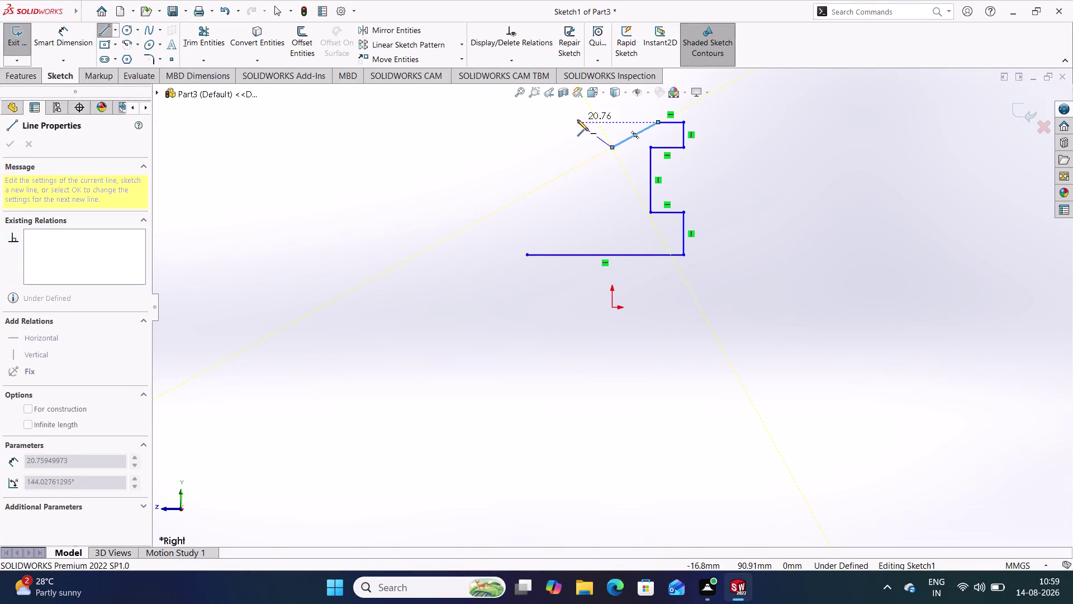
Draw the left notch slope, left flange and web edges, closing the profile at the bottom-left corner.
click(577, 120)
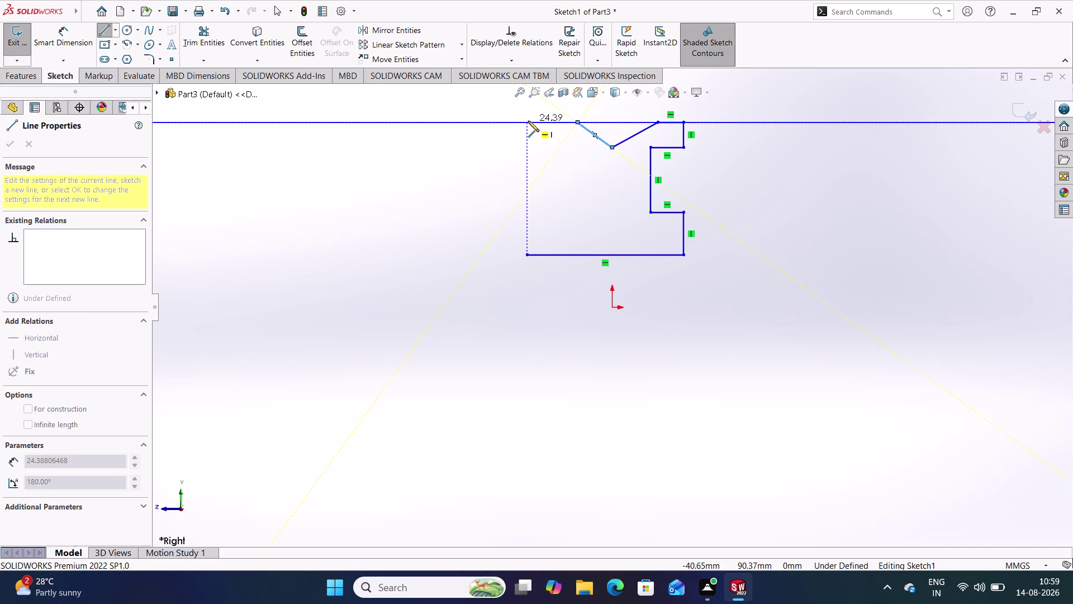
click(528, 121)
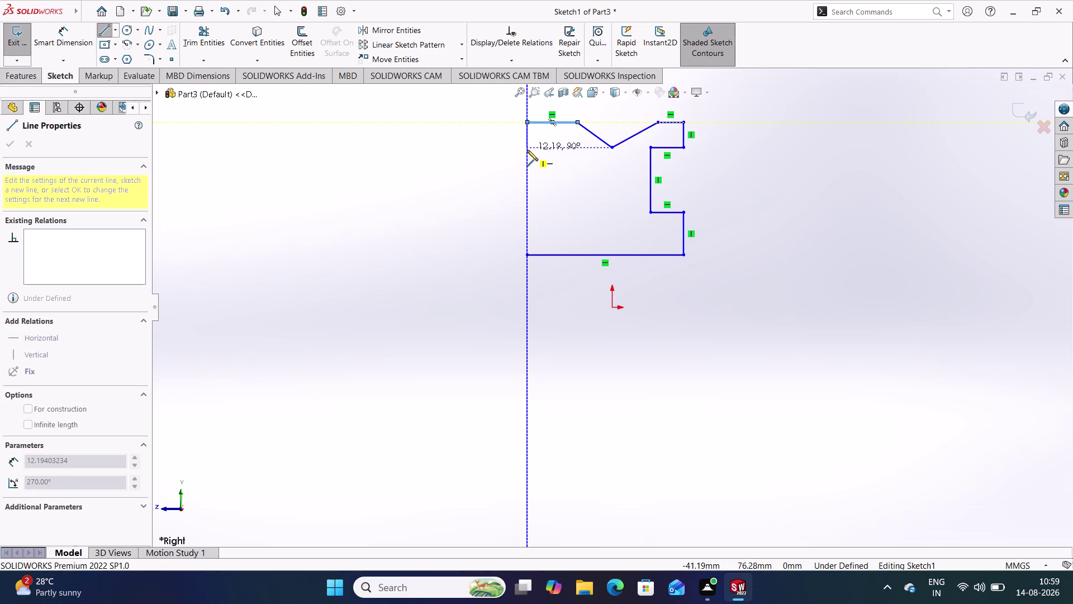
click(528, 146)
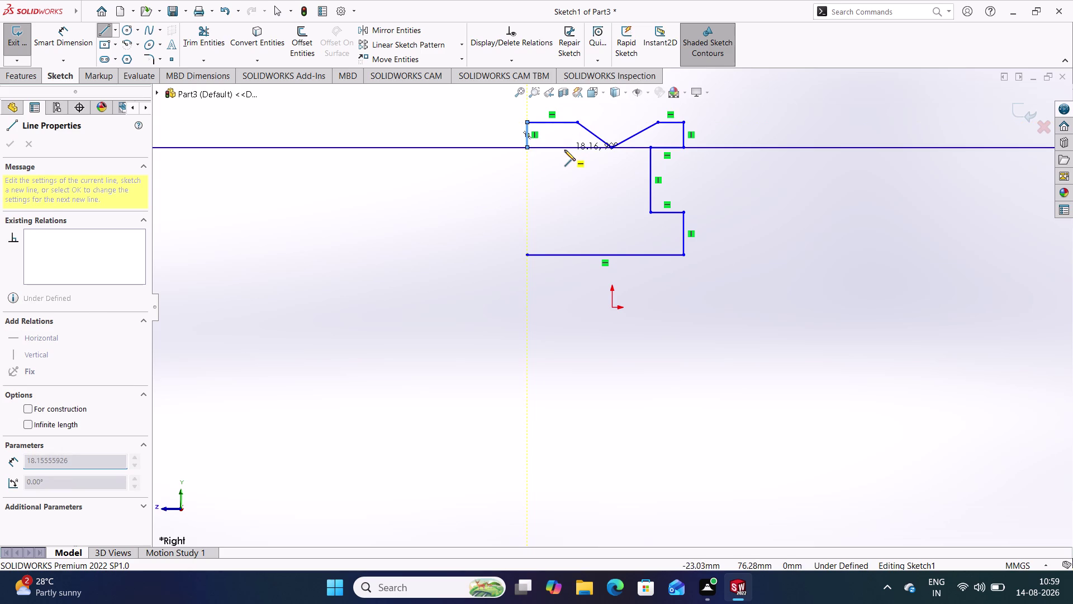
click(564, 149)
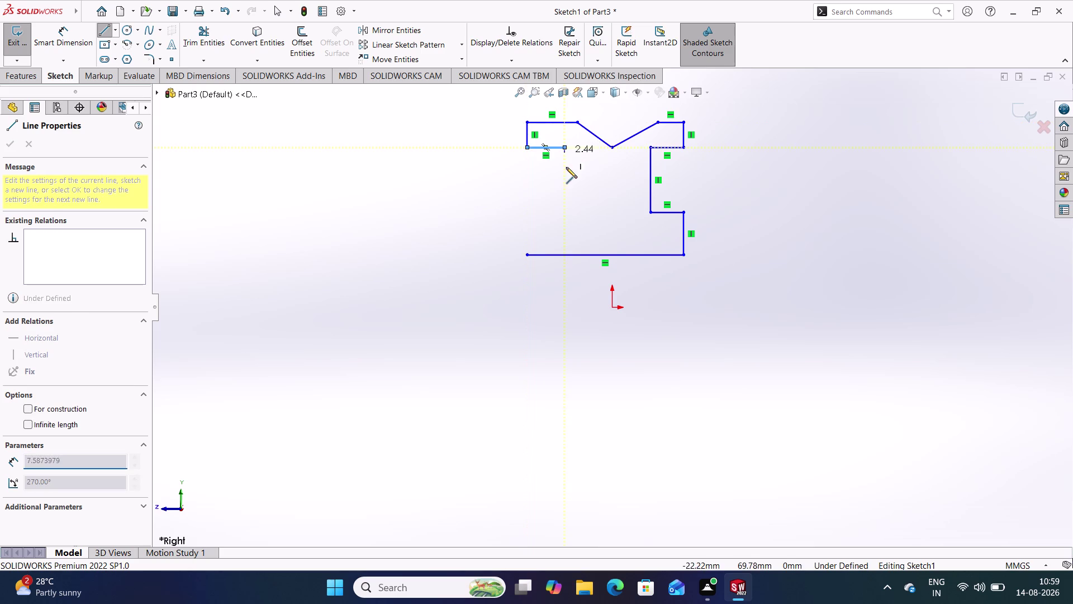
click(563, 211)
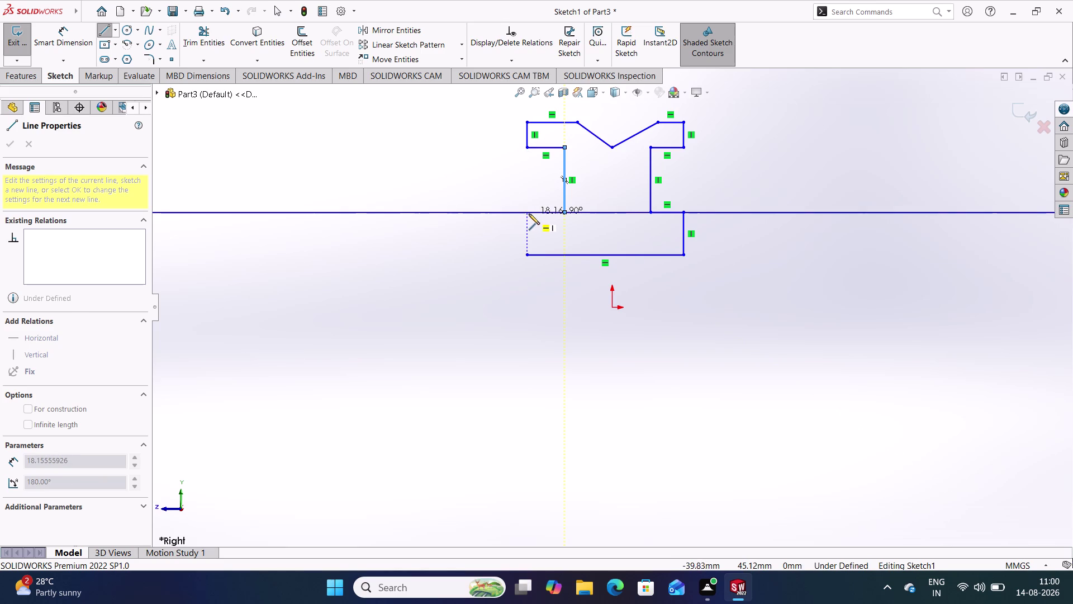
click(527, 210)
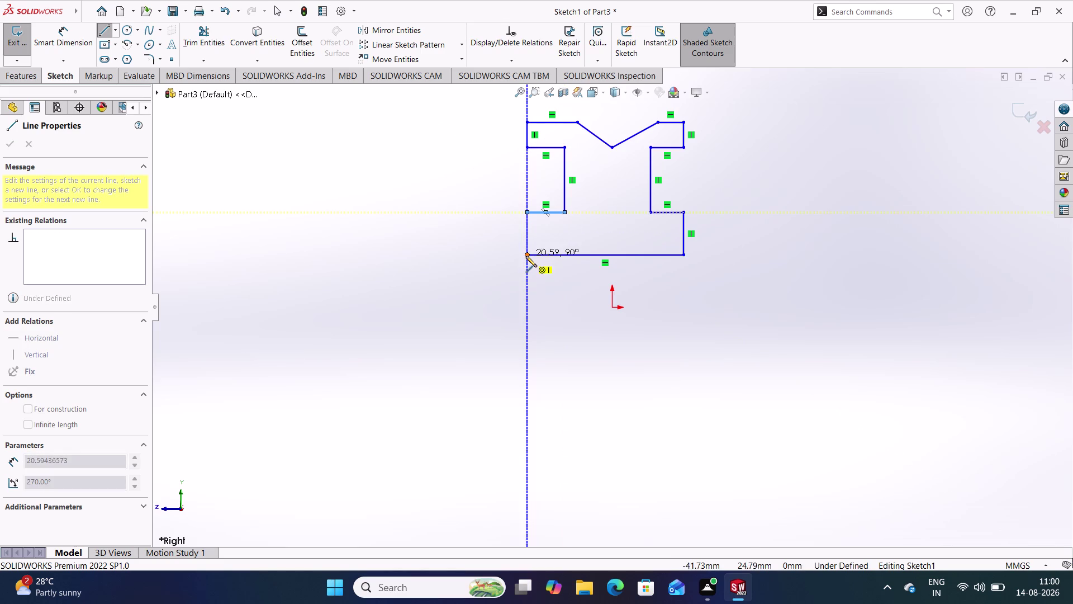
click(526, 256)
right_drag(283, 298, 279, 246)
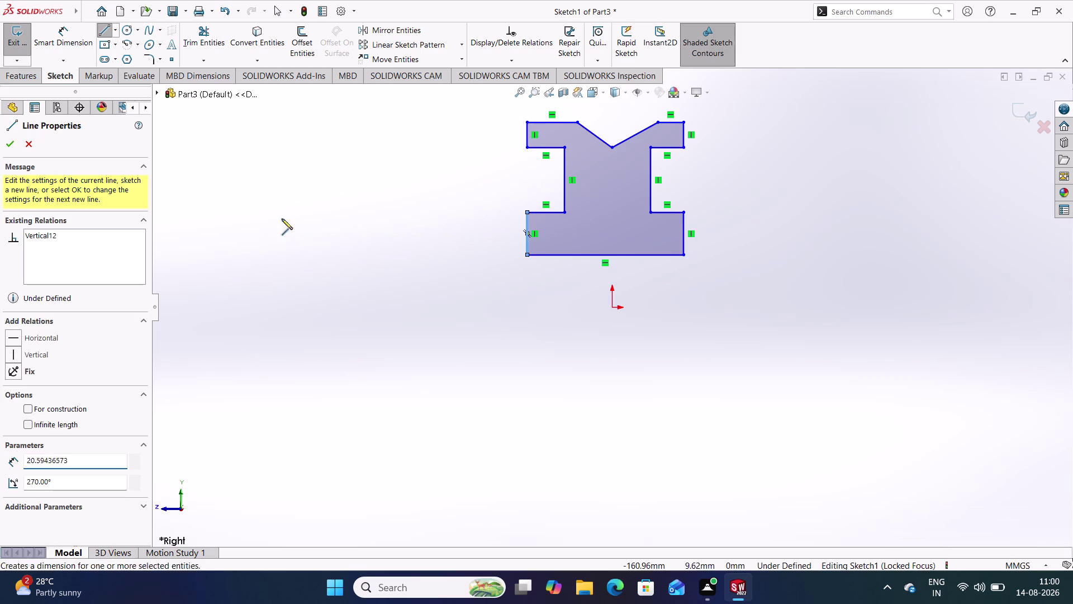
Align the origin, bottom-edge midpoint and V-notch vertex with a Vertical relation.
right_drag(279, 245, 281, 218)
middle_drag(481, 347, 475, 354)
scroll(up, 3)
scroll(down, 3)
scroll(up, 3)
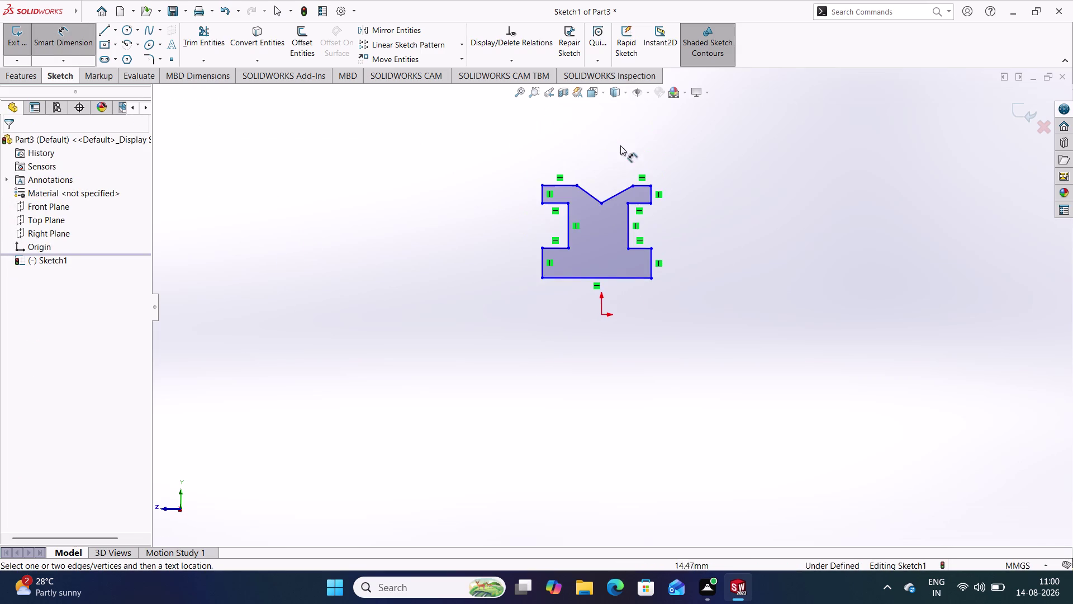
scroll(down, 3)
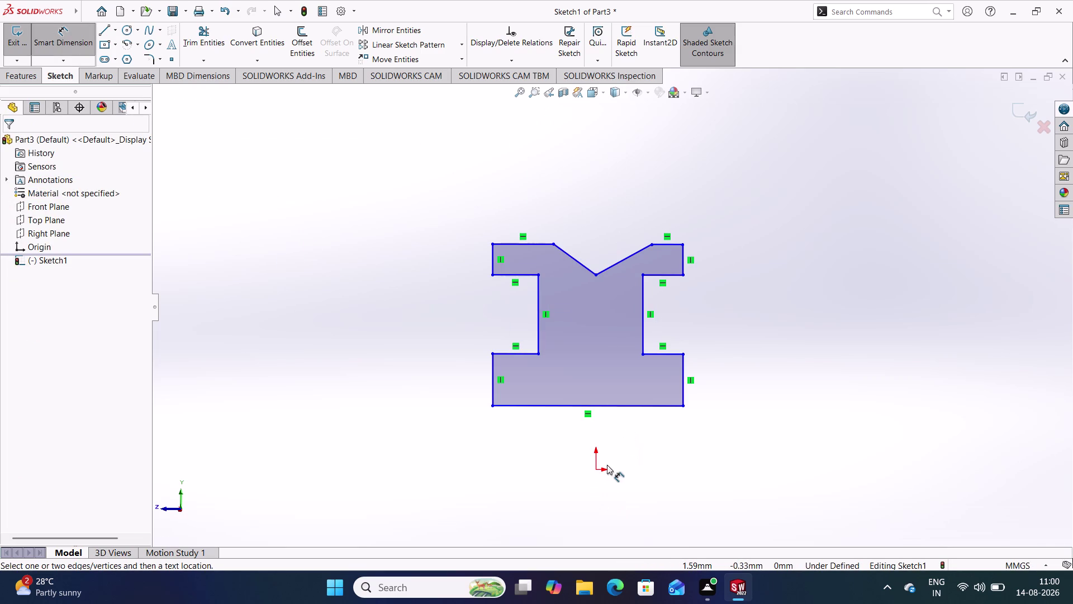
right_drag(687, 457, 698, 287)
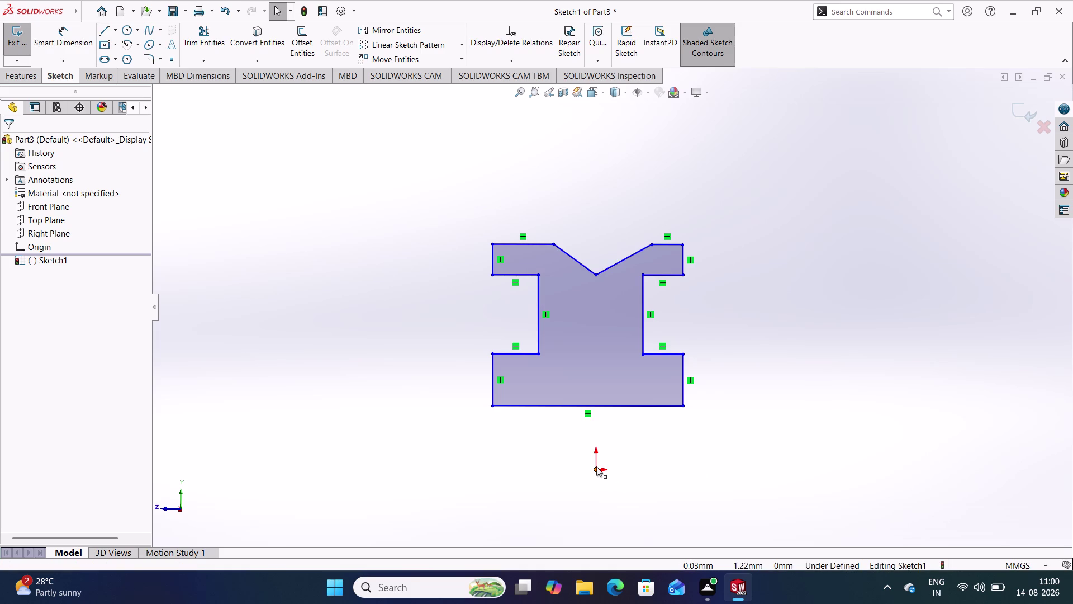
click(596, 466)
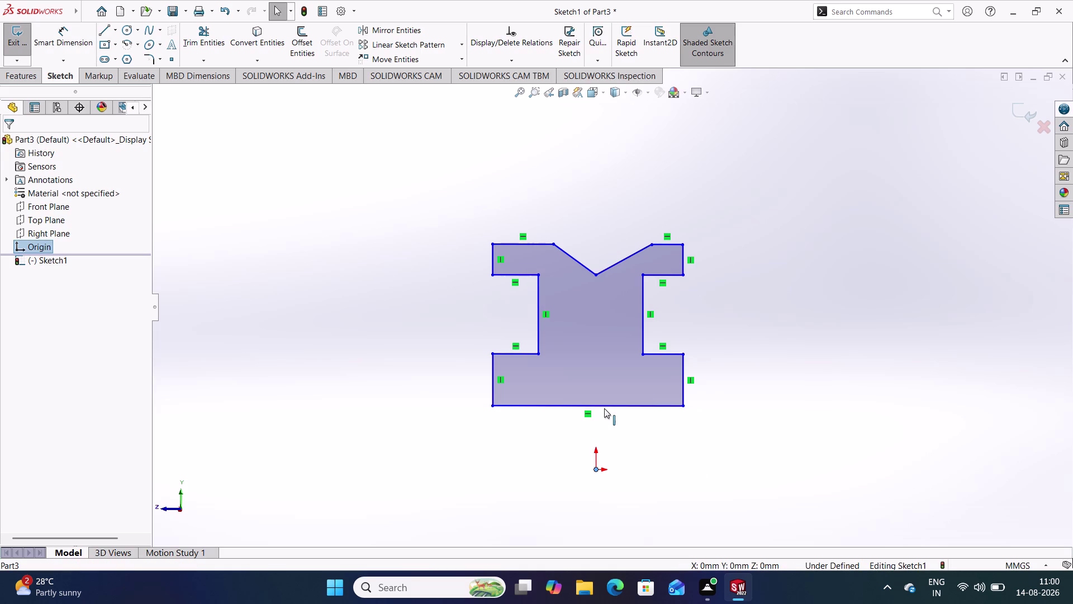
click(588, 406)
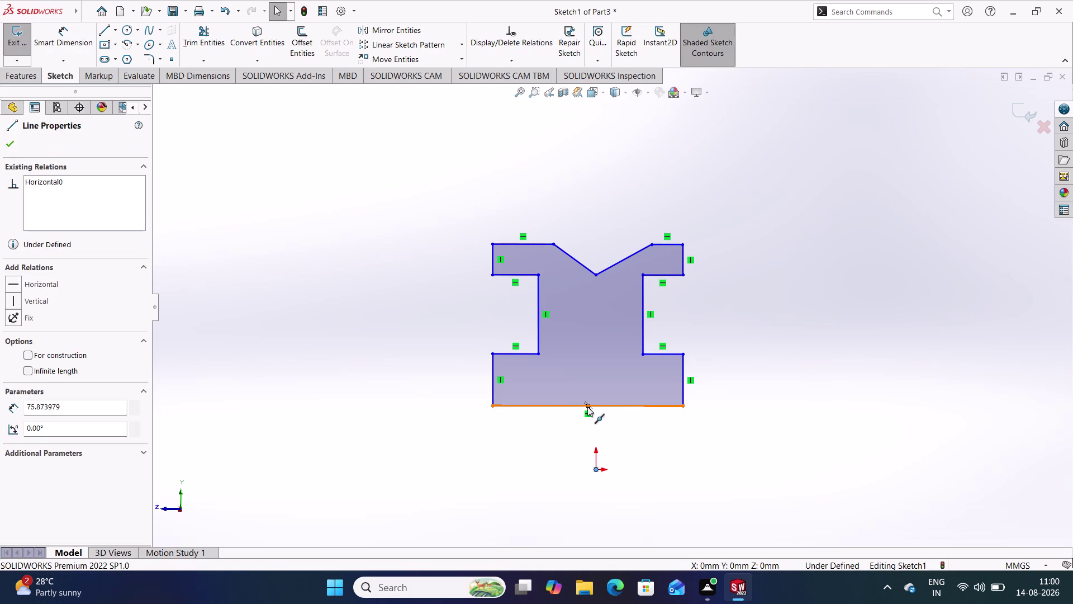
click(596, 275)
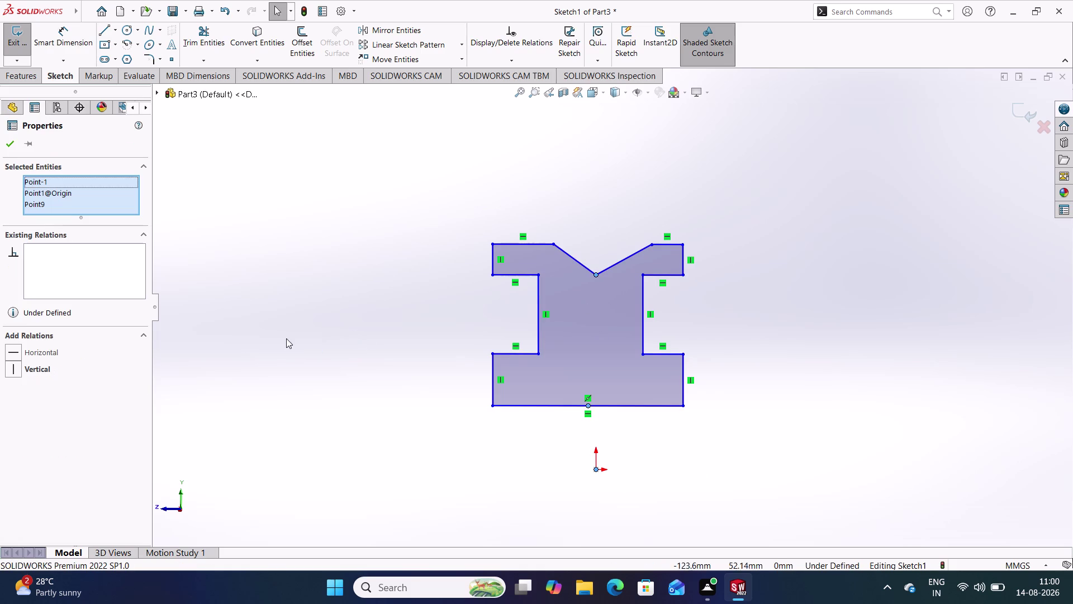
click(44, 368)
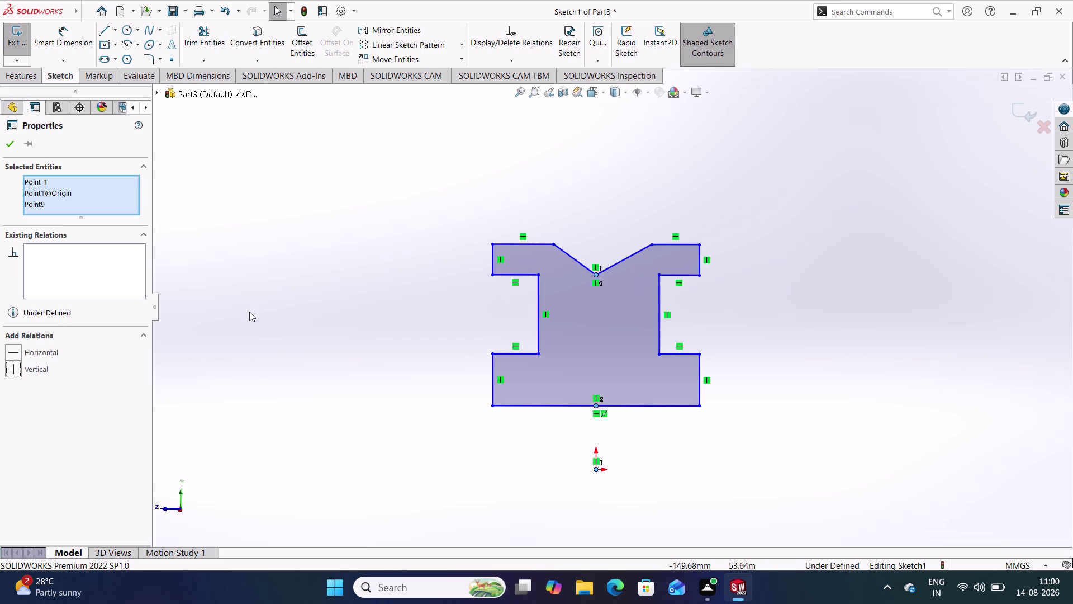
Add a Make Intersection relation between the two bottom flange edges and the origin.
click(346, 283)
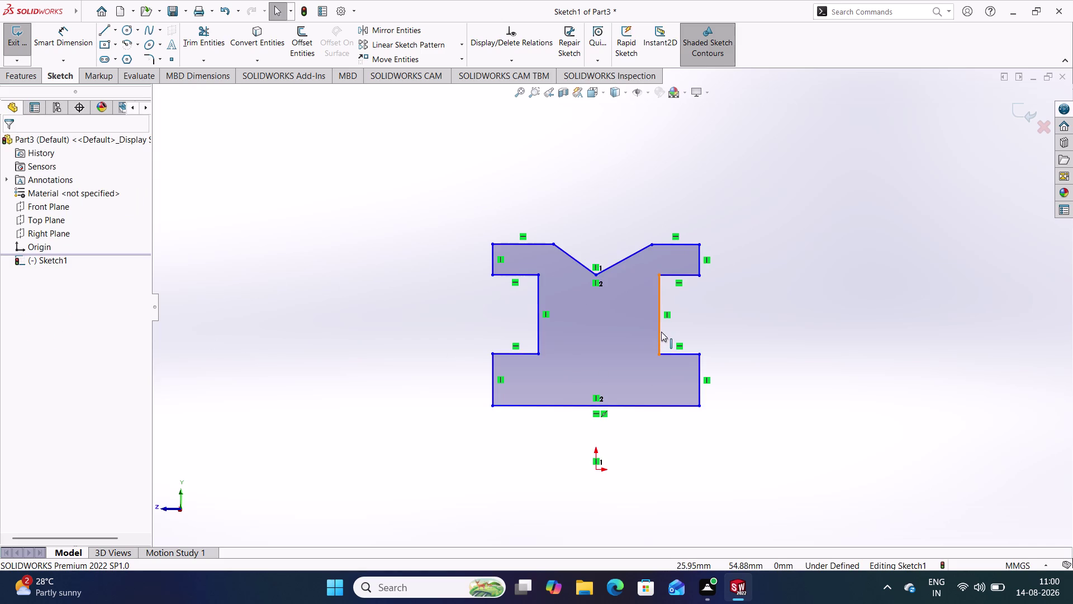
click(700, 391)
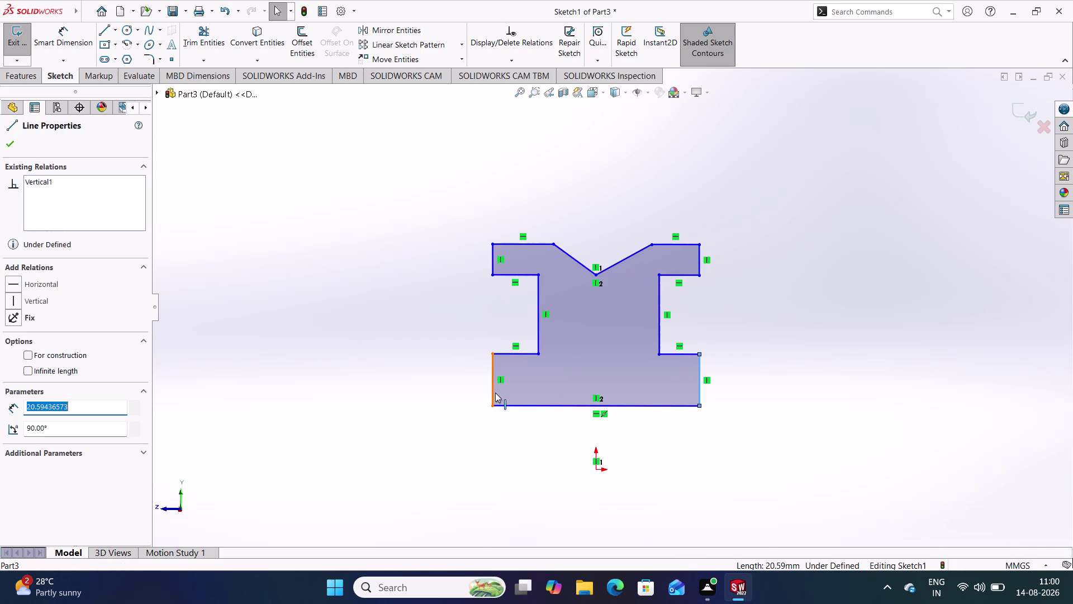
click(494, 392)
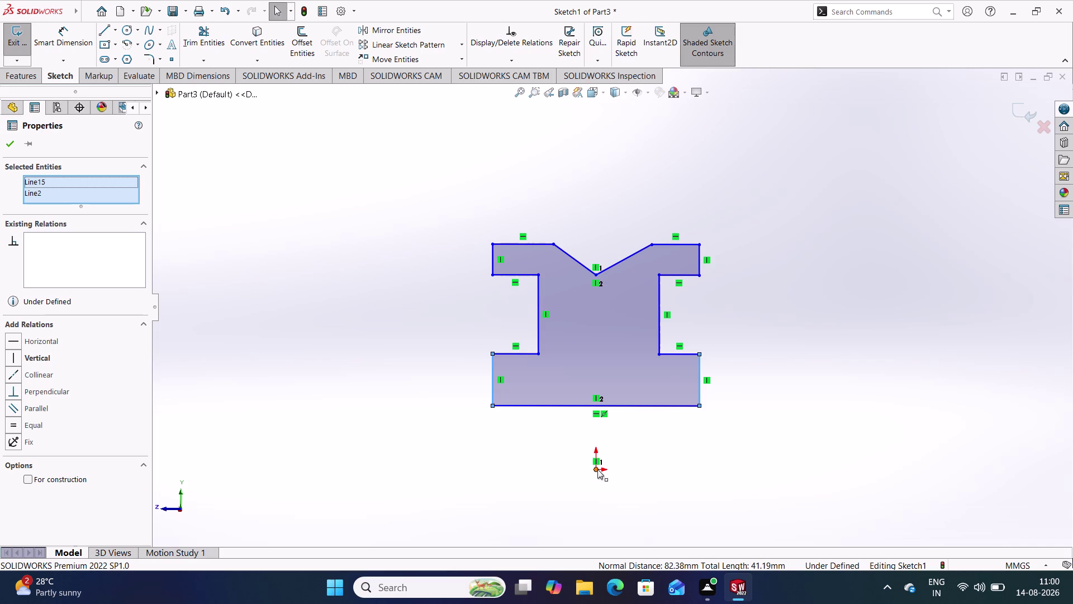
click(596, 469)
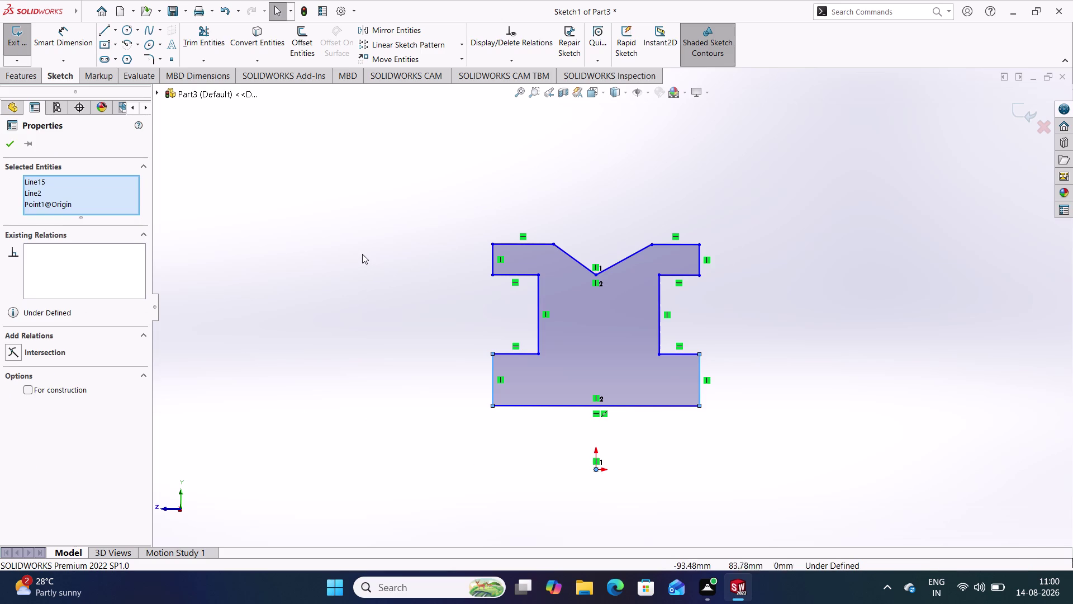
right_click(362, 252)
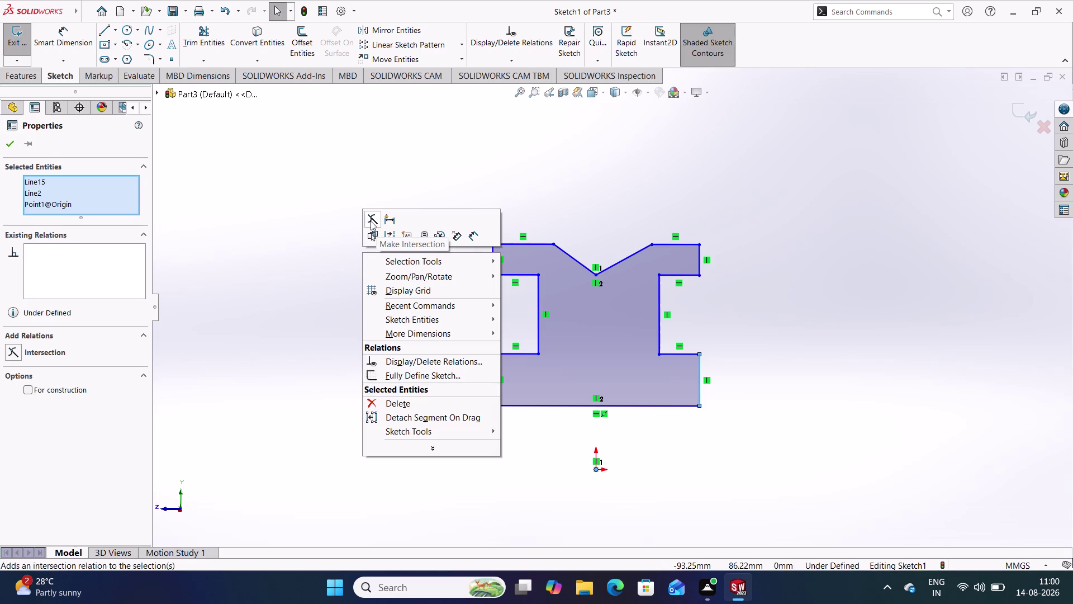
click(414, 178)
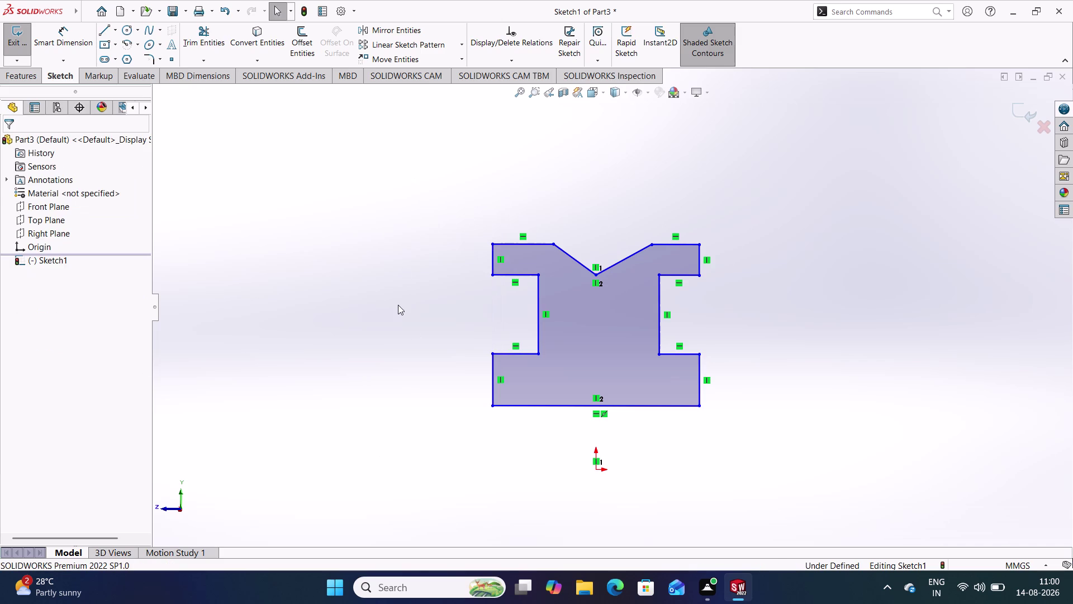
click(114, 30)
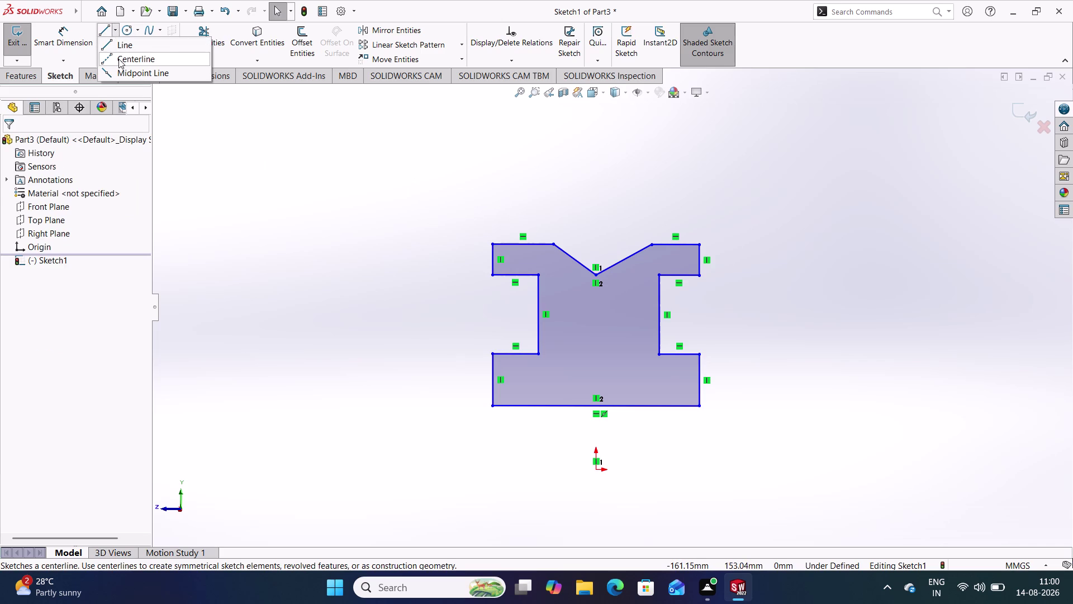
Draw a vertical centerline from the origin up through the profile's notch.
click(119, 59)
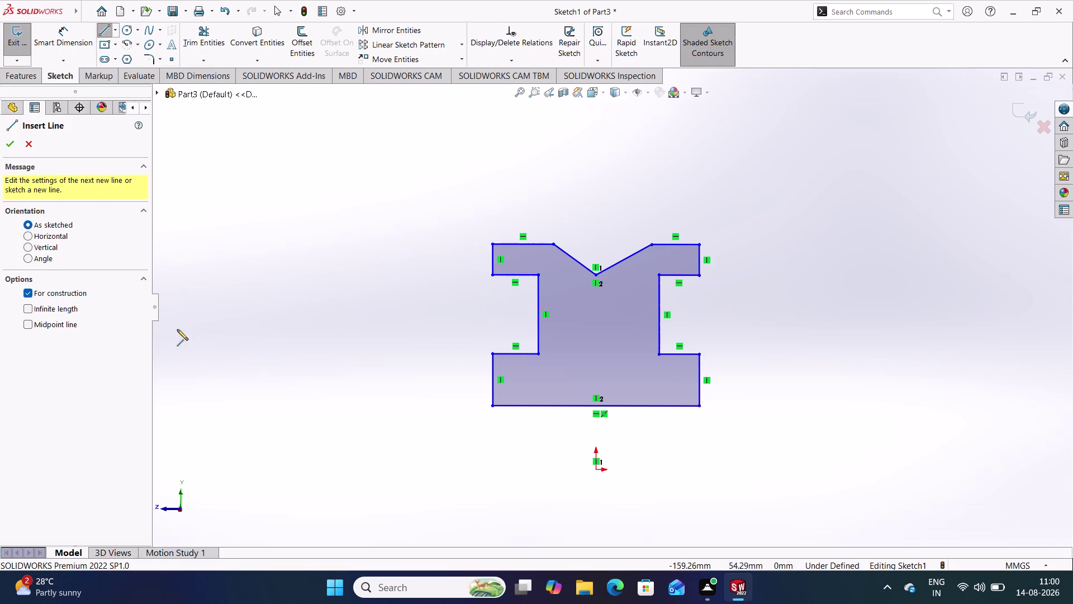
click(598, 469)
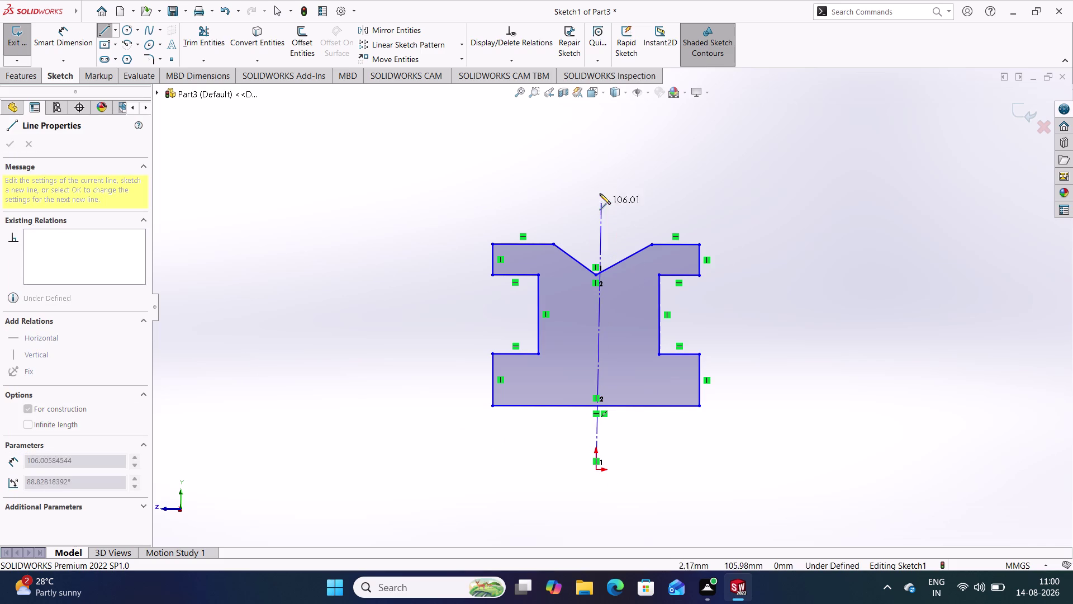
click(593, 186)
right_click(407, 207)
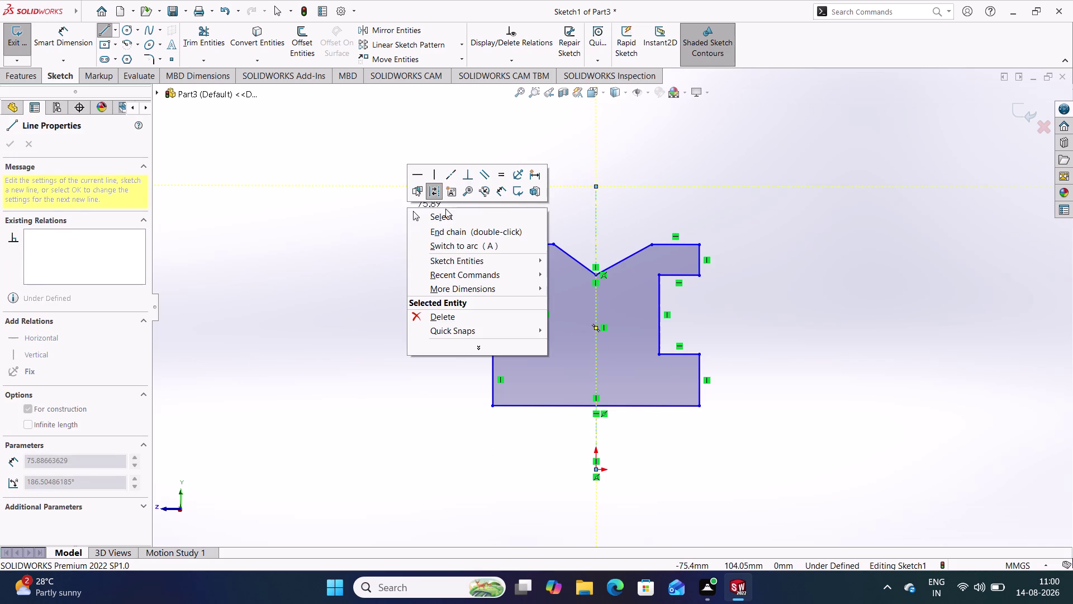
click(448, 221)
click(856, 250)
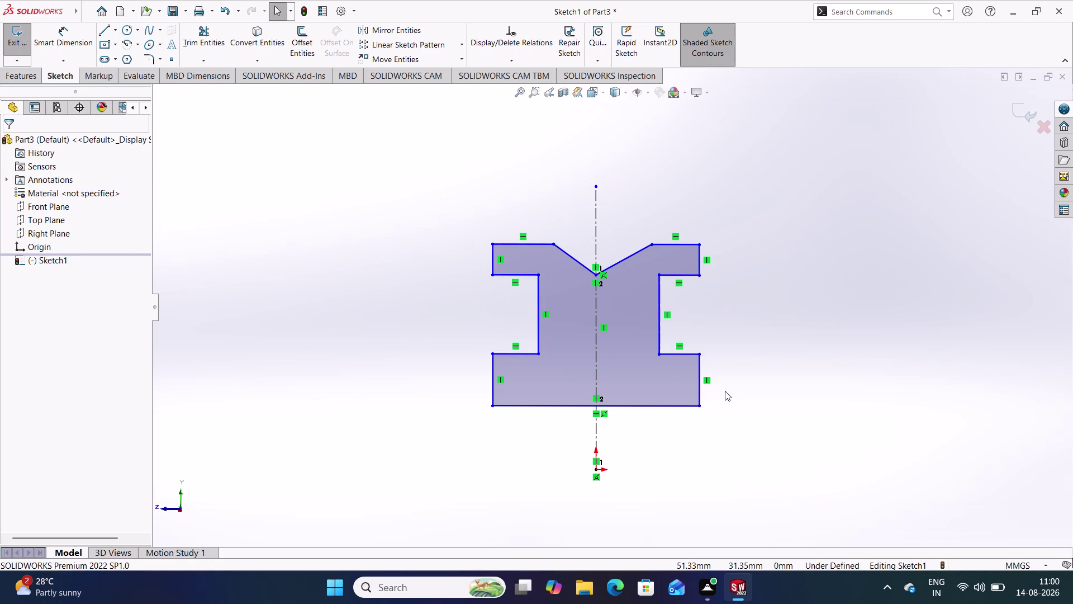
click(702, 393)
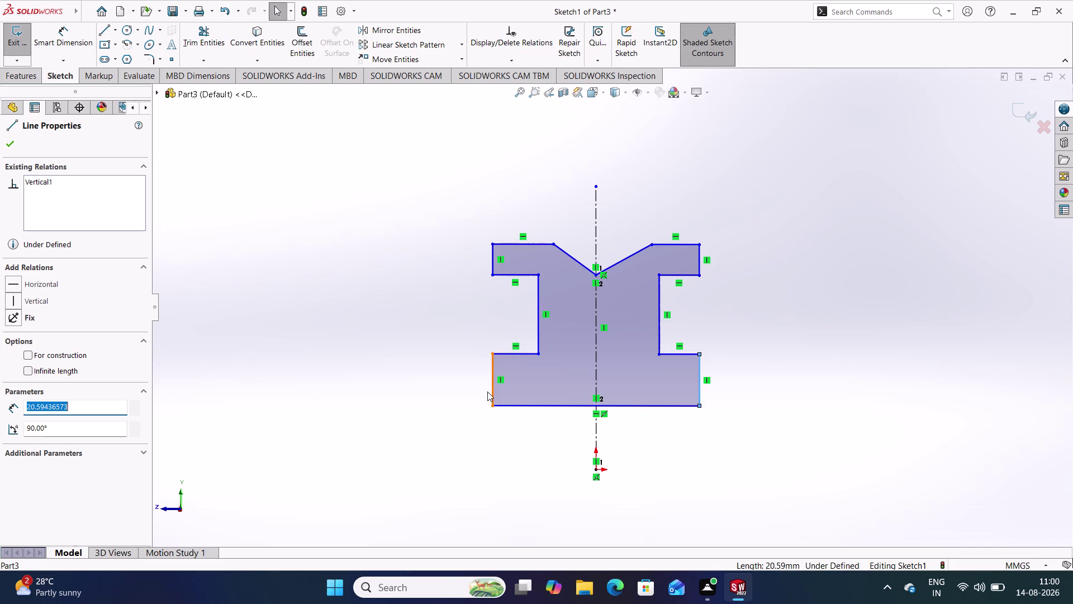
Make the bottom flange edges symmetric about the centerline.
click(492, 388)
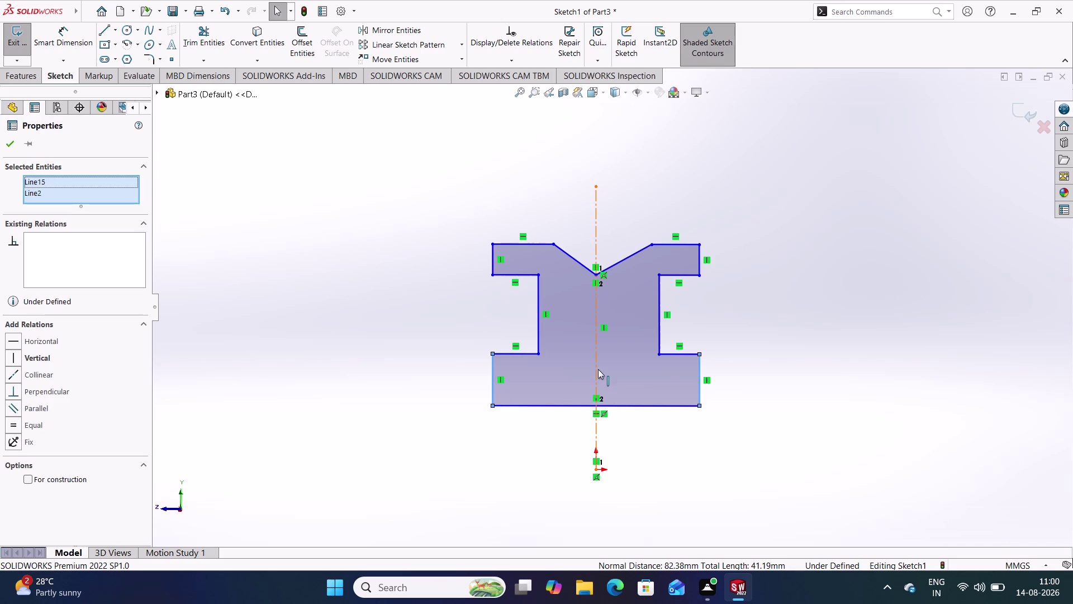
click(596, 367)
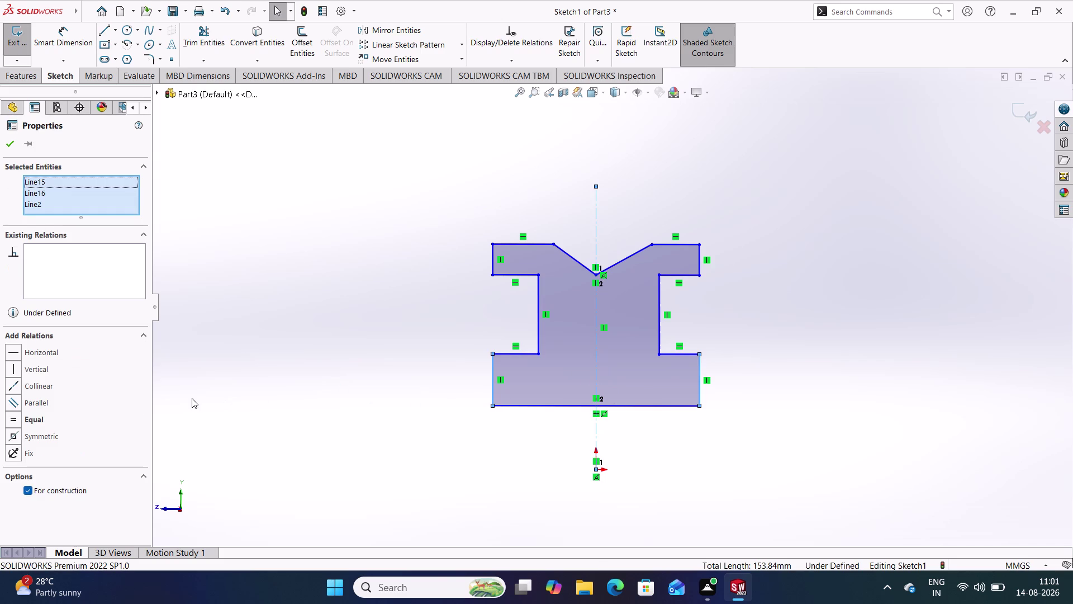
click(51, 434)
click(314, 334)
click(539, 315)
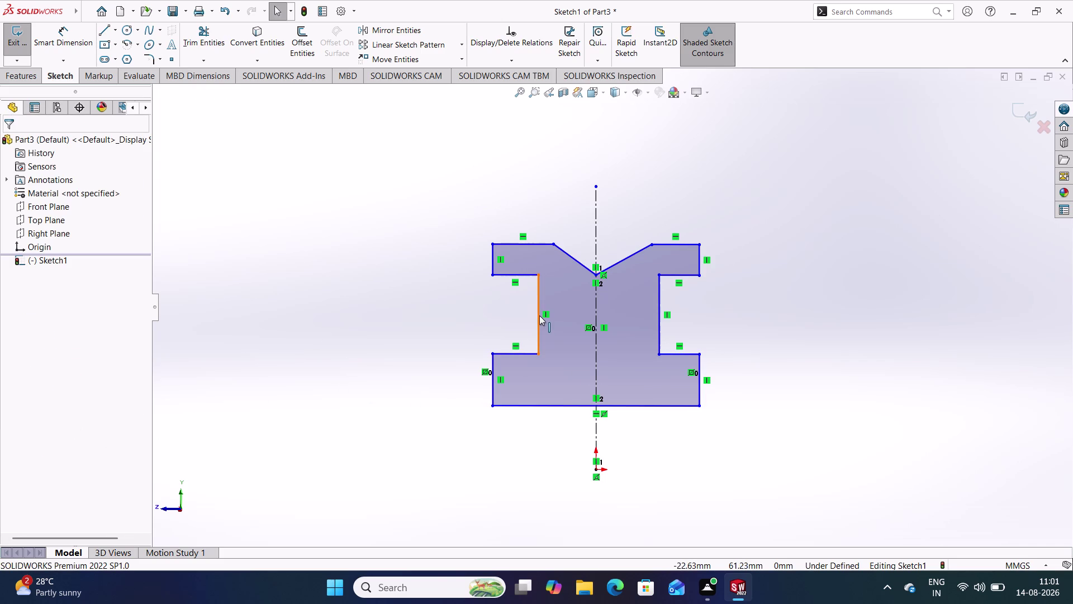
Make the two web edges symmetric about the centerline.
click(597, 336)
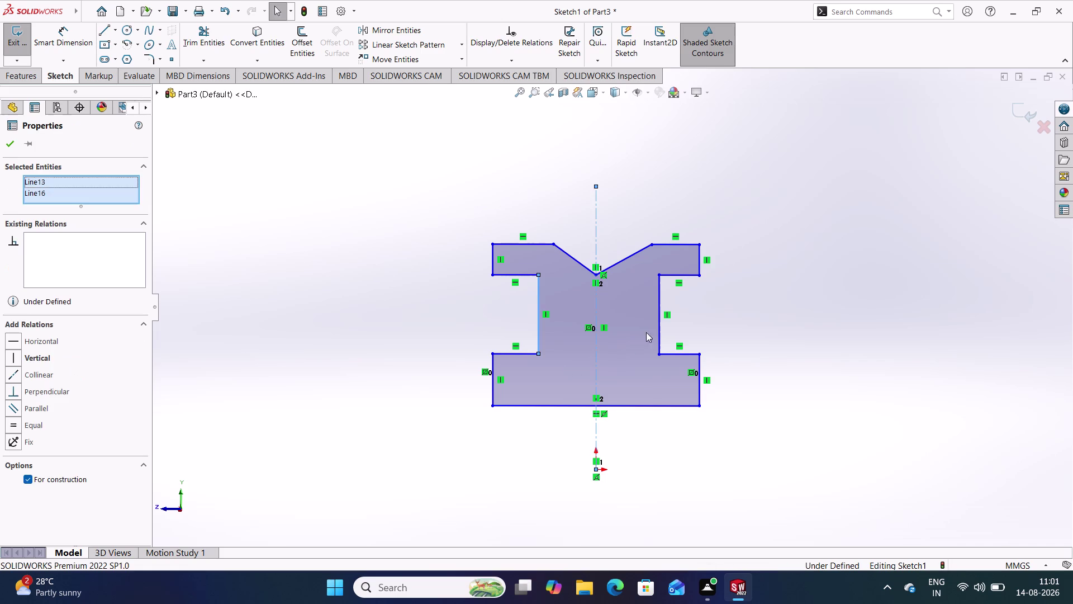
click(658, 322)
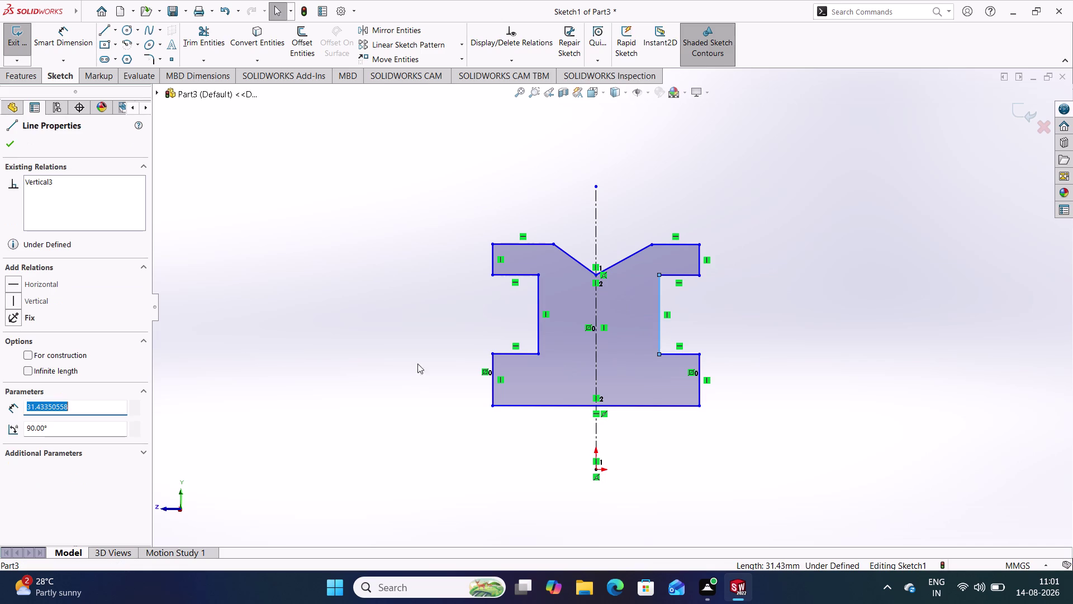
click(336, 296)
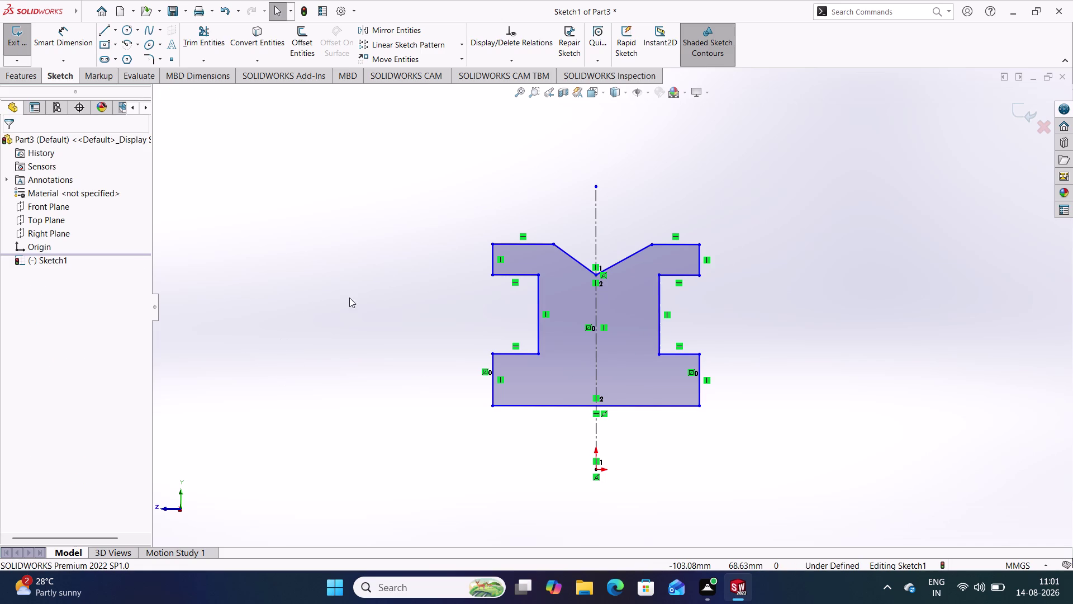
right_click(400, 240)
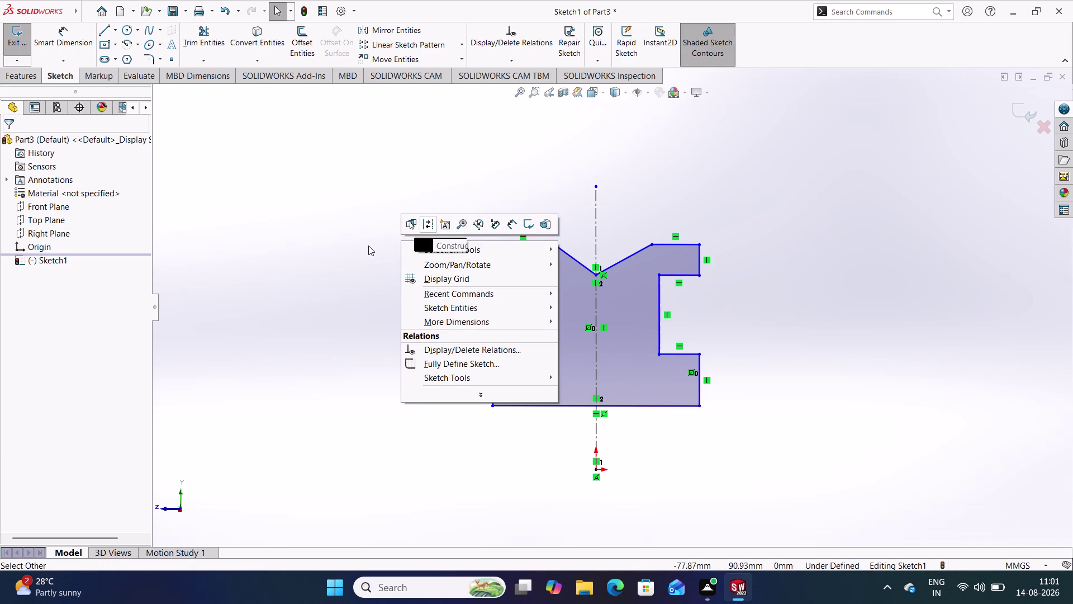
click(369, 245)
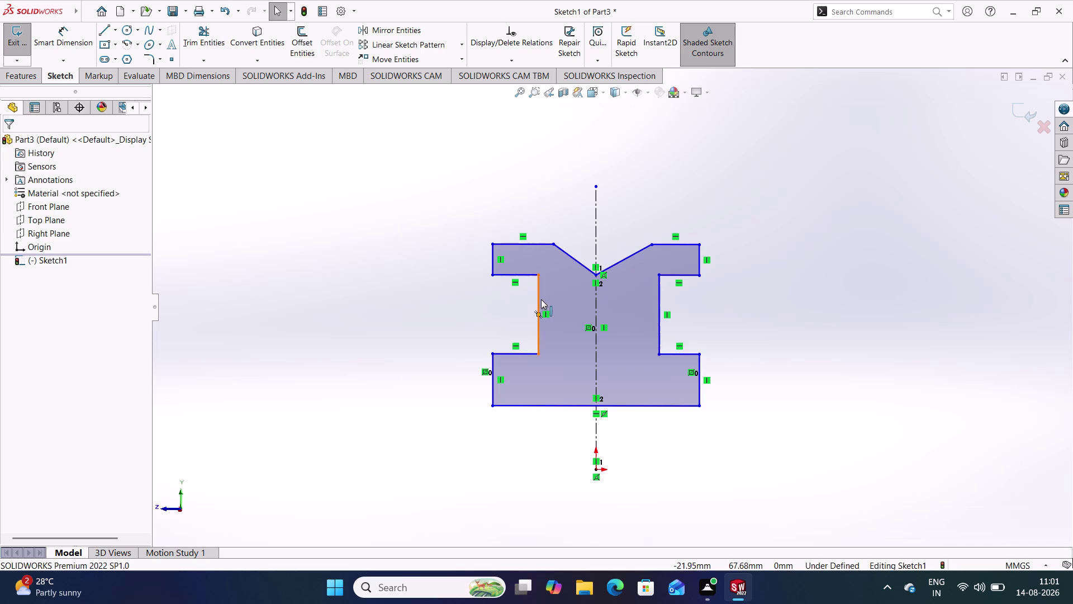
click(540, 296)
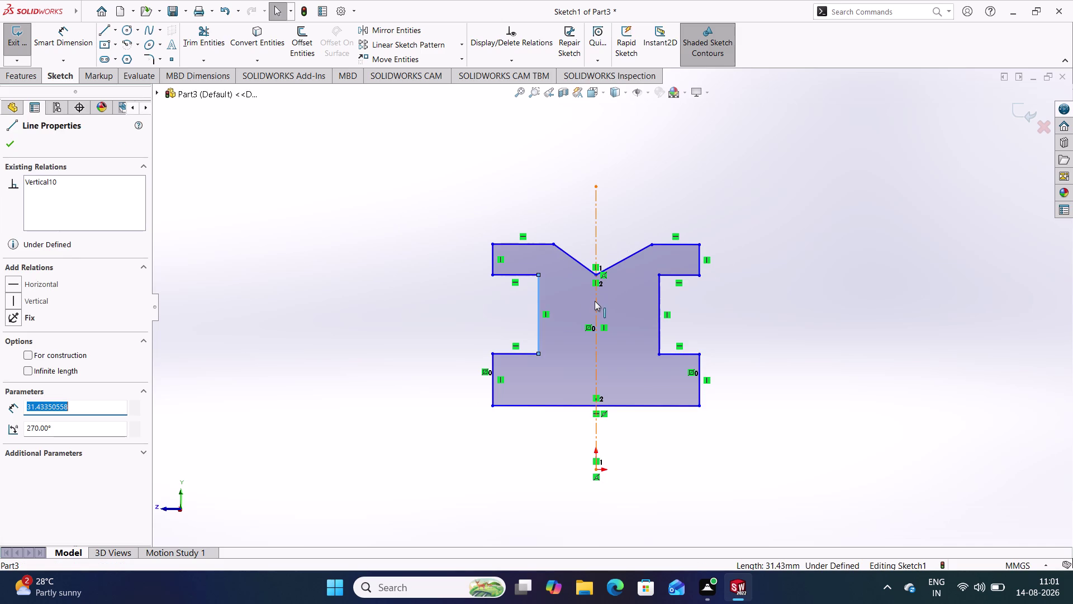
click(595, 301)
click(661, 297)
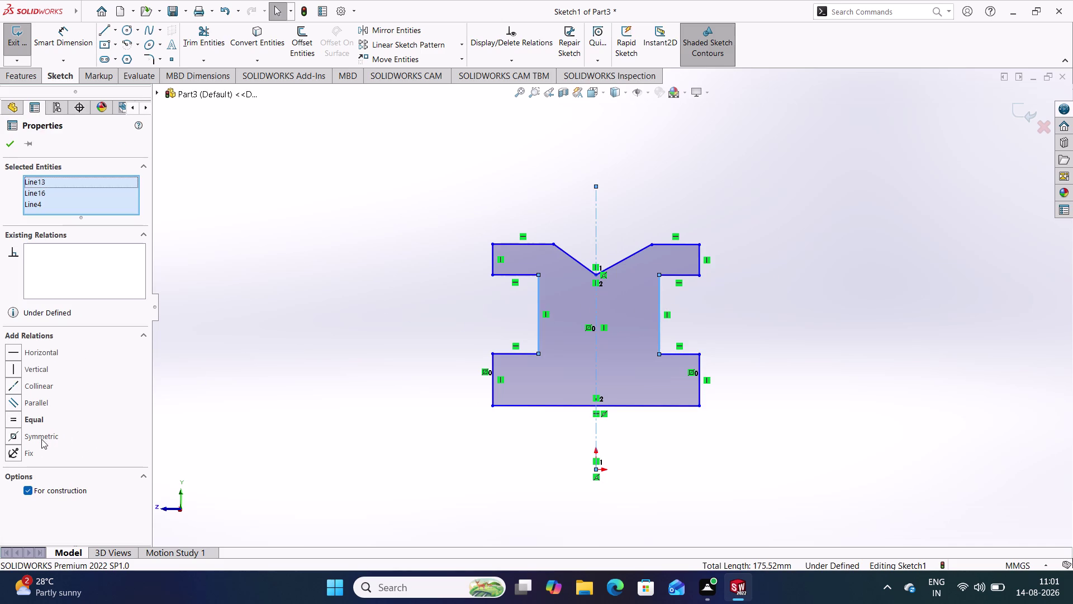
click(43, 435)
click(354, 241)
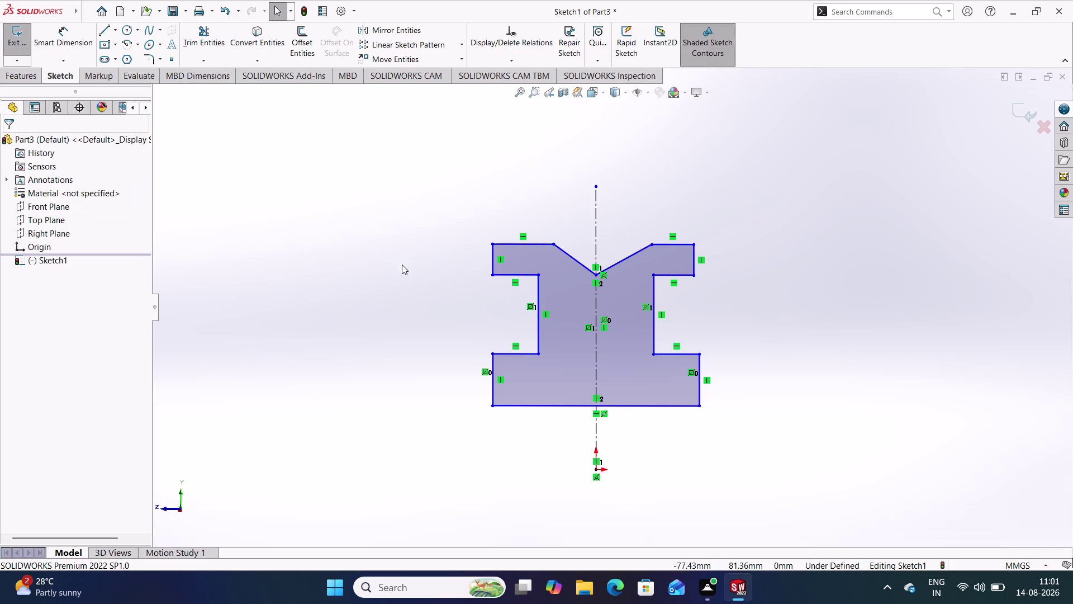
Make the top flange edges symmetric about the centerline.
click(493, 262)
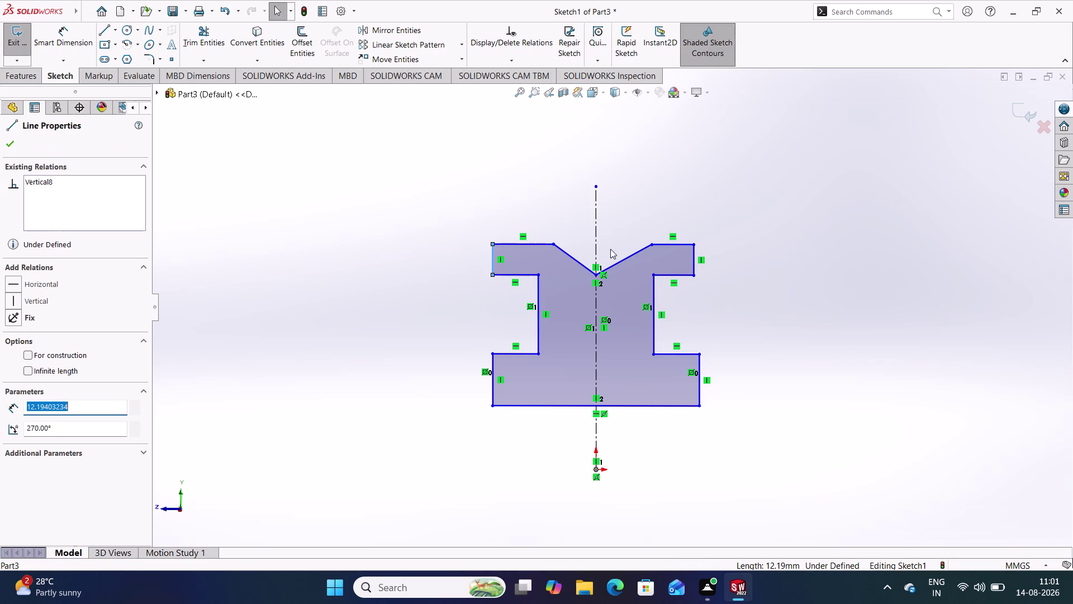
click(597, 238)
click(691, 262)
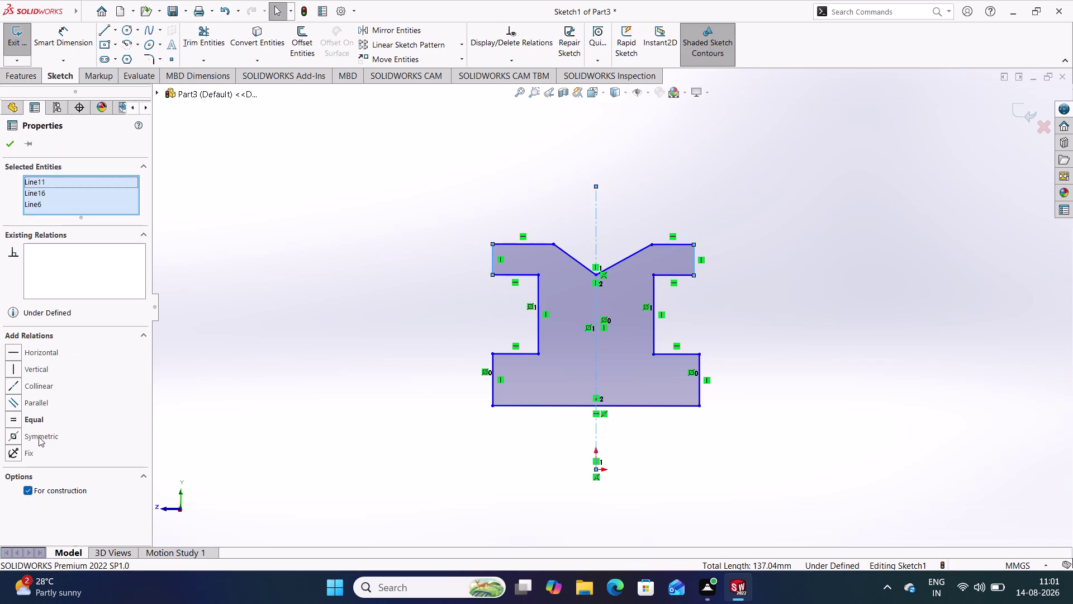
click(38, 437)
click(354, 234)
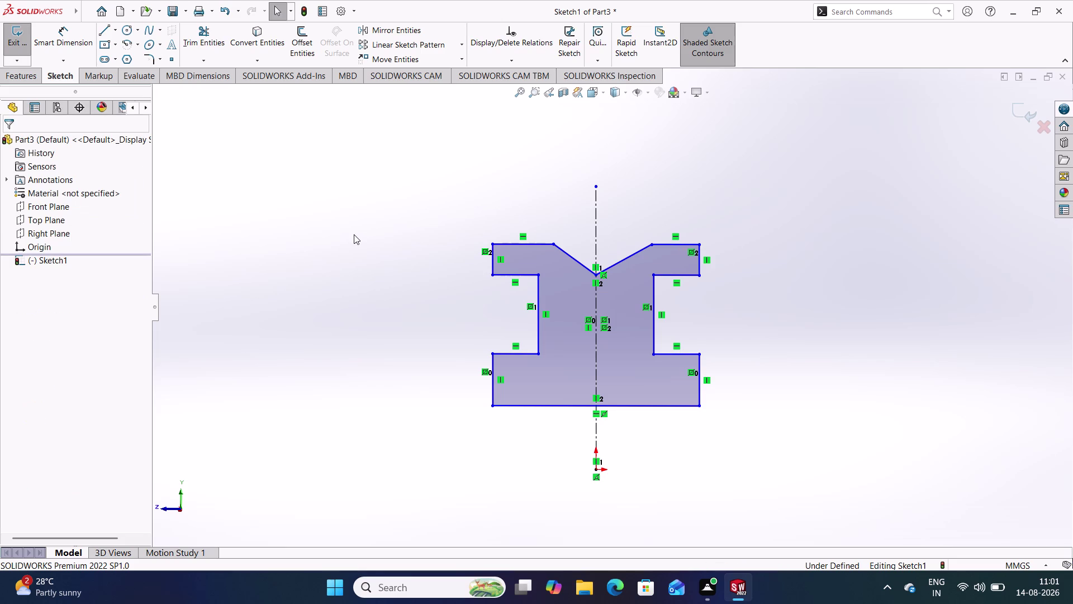
Make the V-notch corners symmetric about the centerline.
click(555, 245)
click(593, 239)
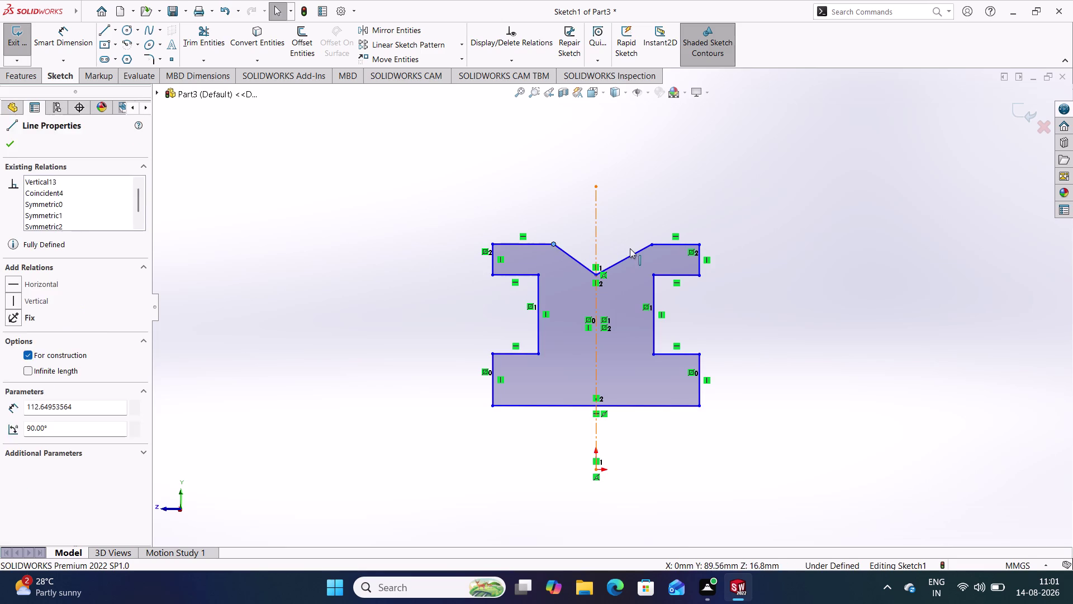
click(651, 245)
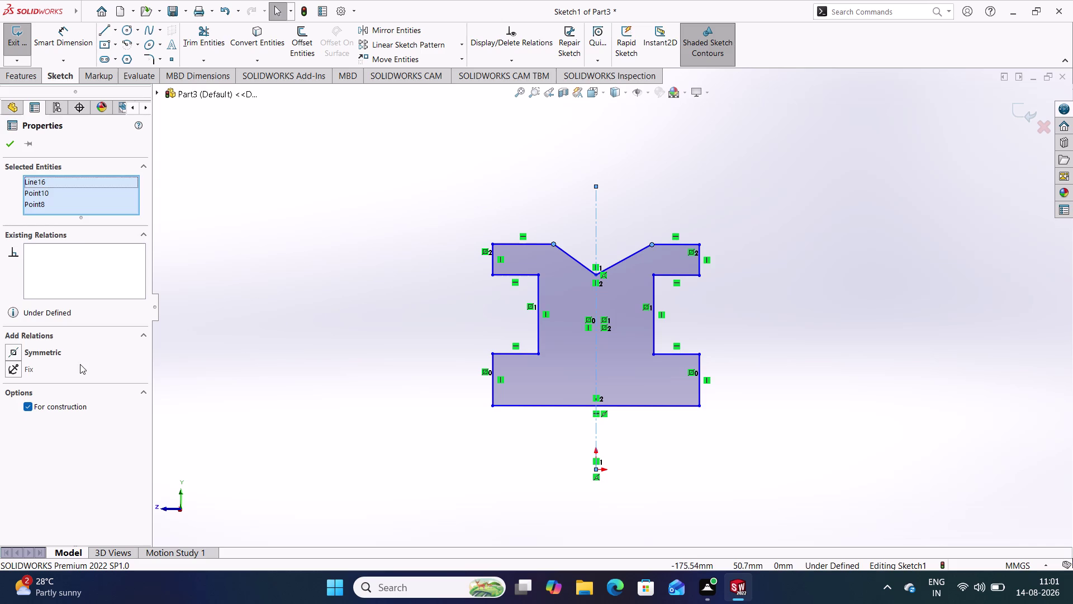
click(55, 355)
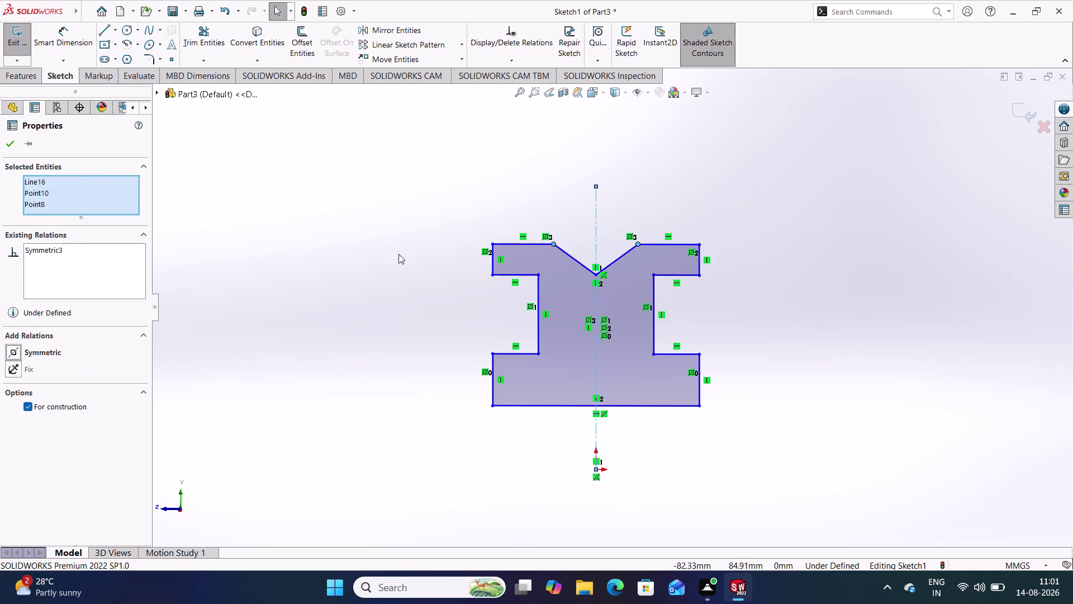
click(399, 252)
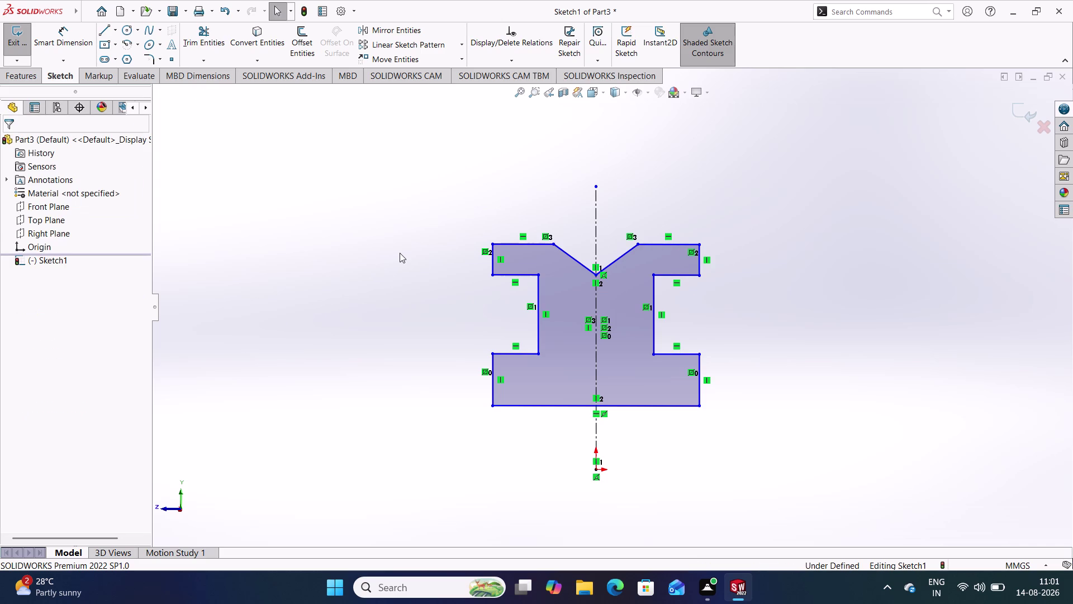
click(770, 317)
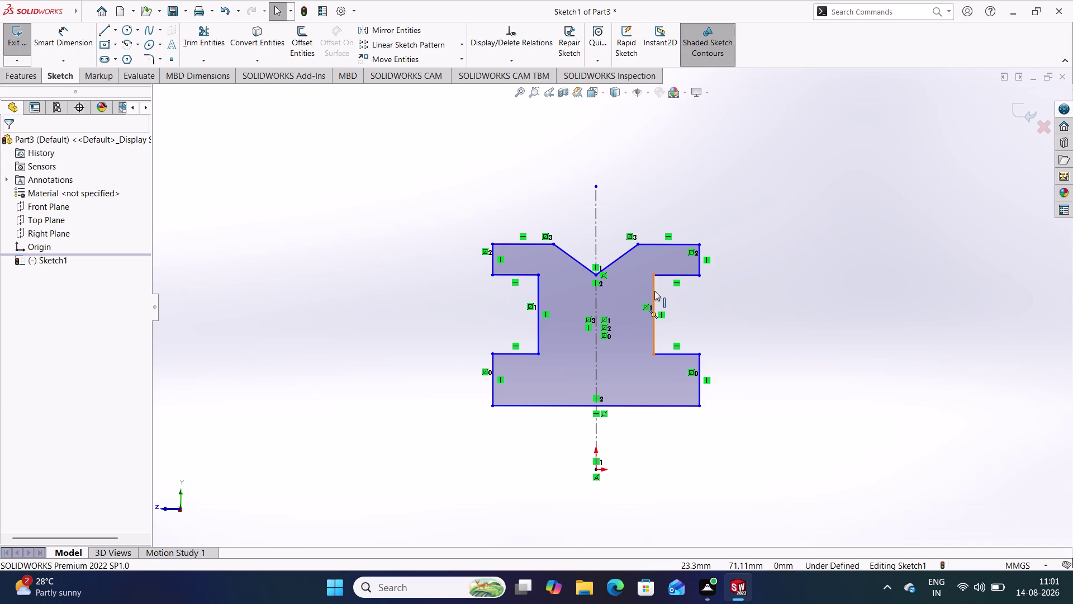
Drag the right web edge inward so both web edges close toward the centerline.
drag(654, 288, 634, 287)
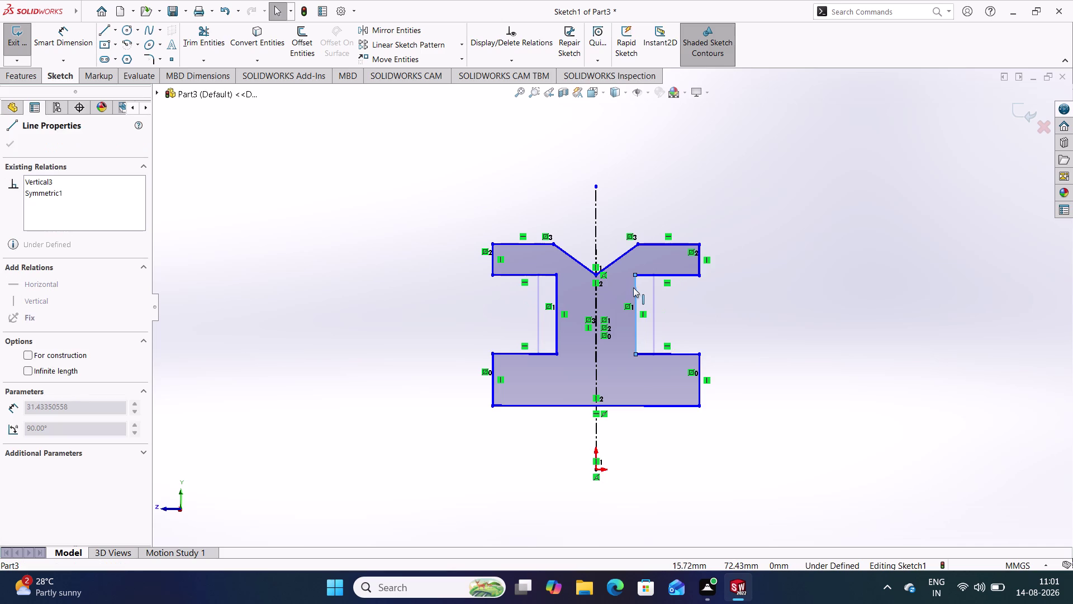
drag(634, 287, 631, 287)
click(742, 303)
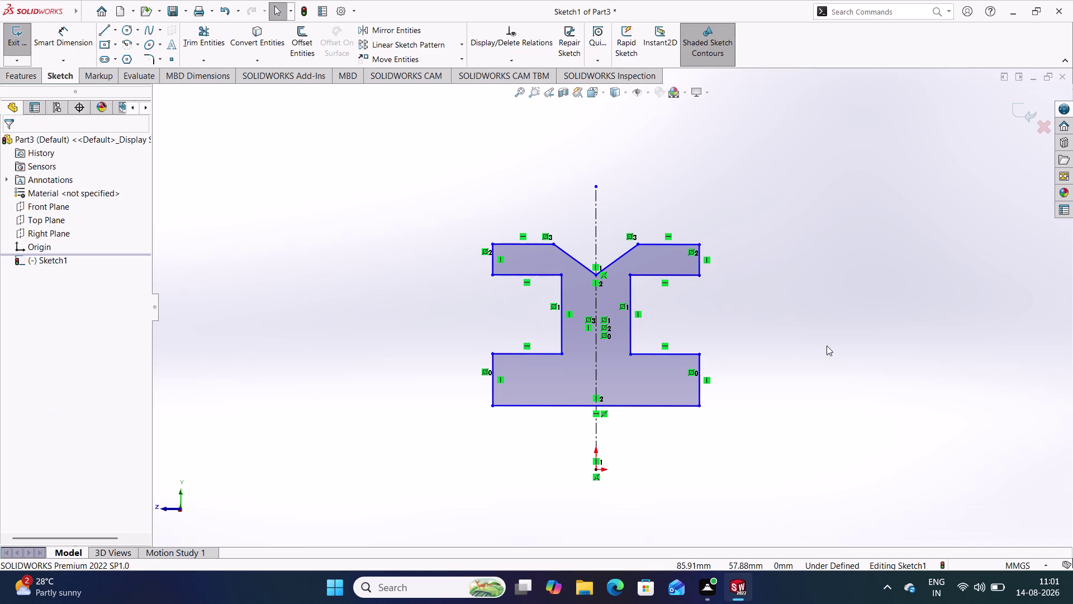
right_drag(830, 351, 829, 236)
right_drag(814, 412, 816, 187)
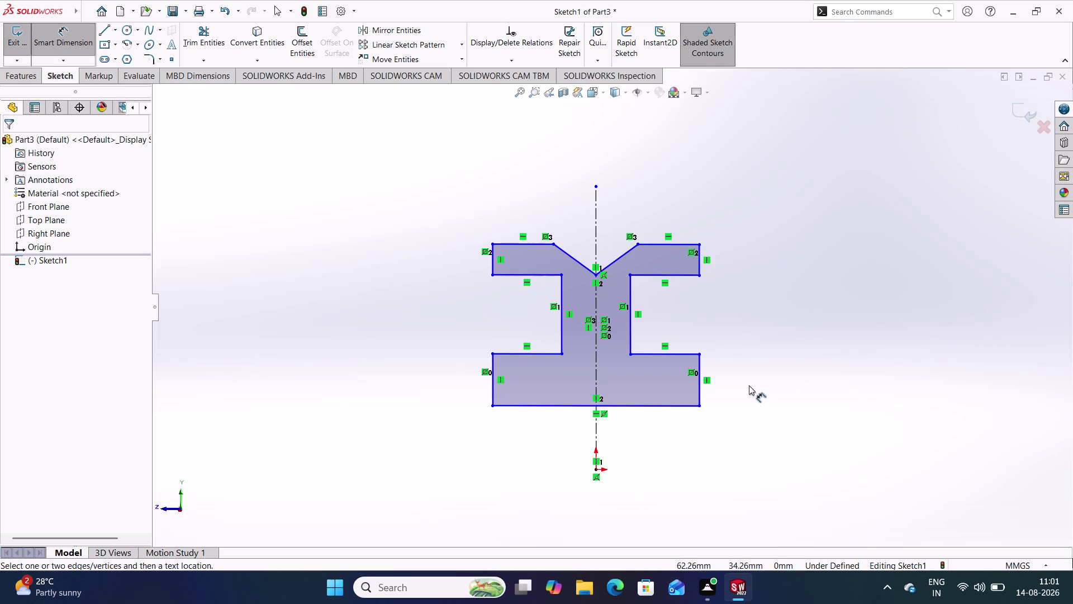
Place a vertical dimension (about 25.34 mm) from the origin to the bottom-right corner.
click(702, 399)
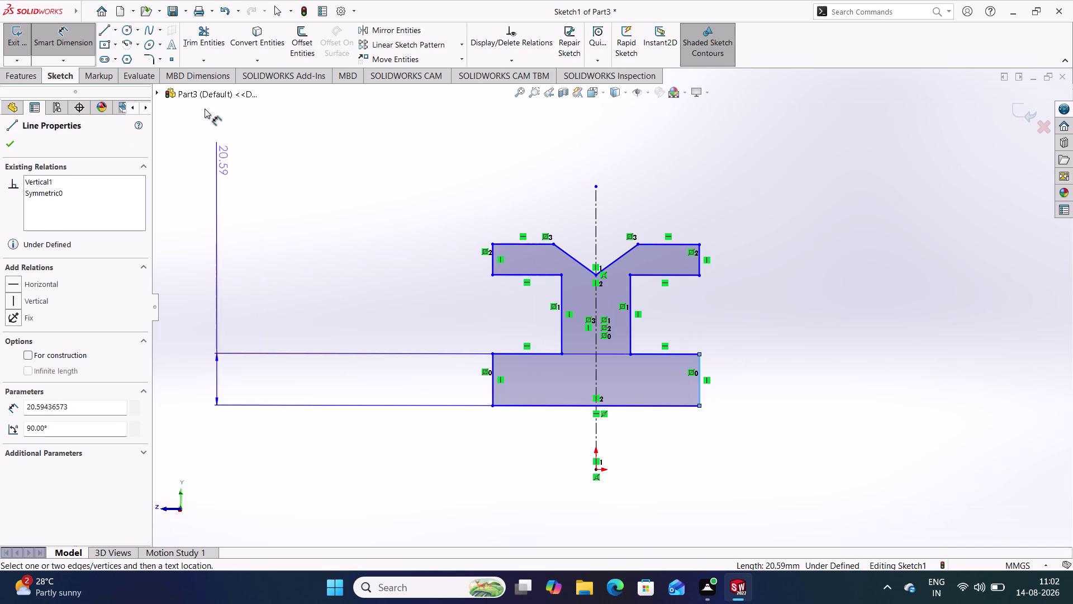
click(82, 37)
click(227, 179)
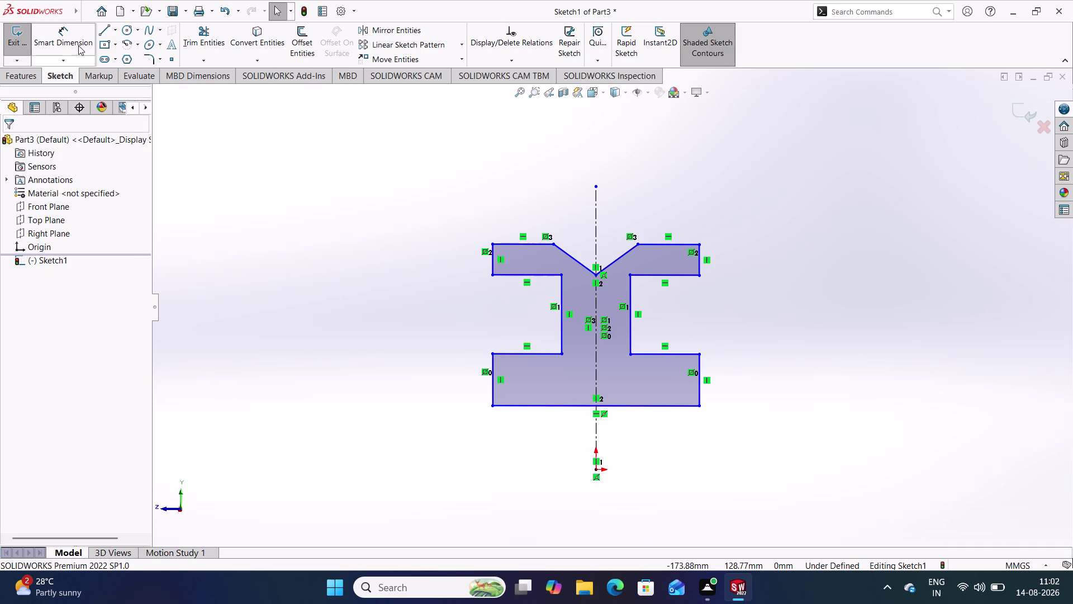
double_click(69, 45)
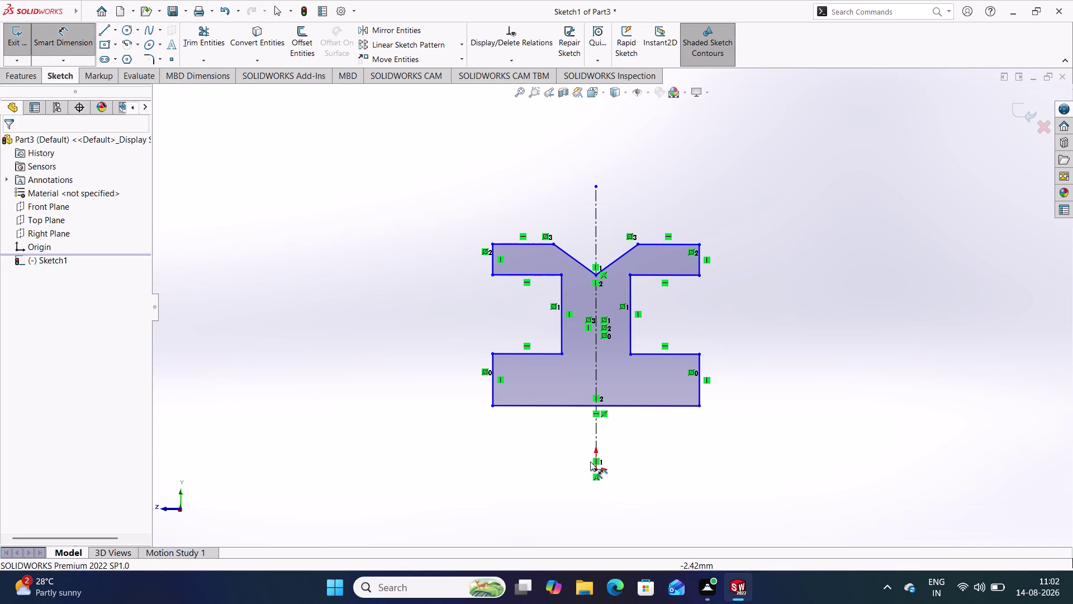
click(597, 469)
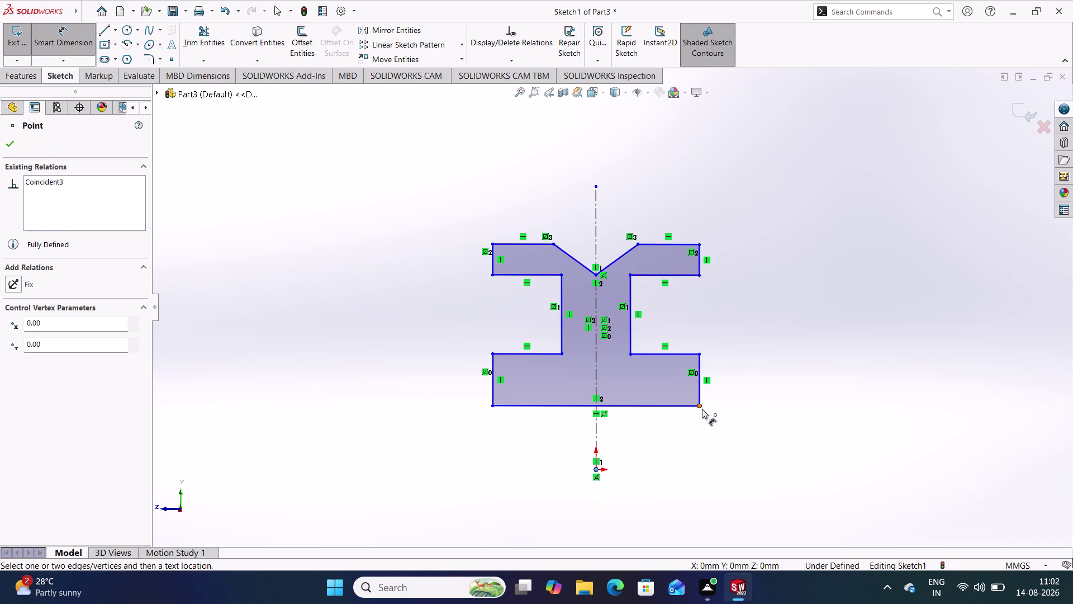
click(702, 408)
click(748, 444)
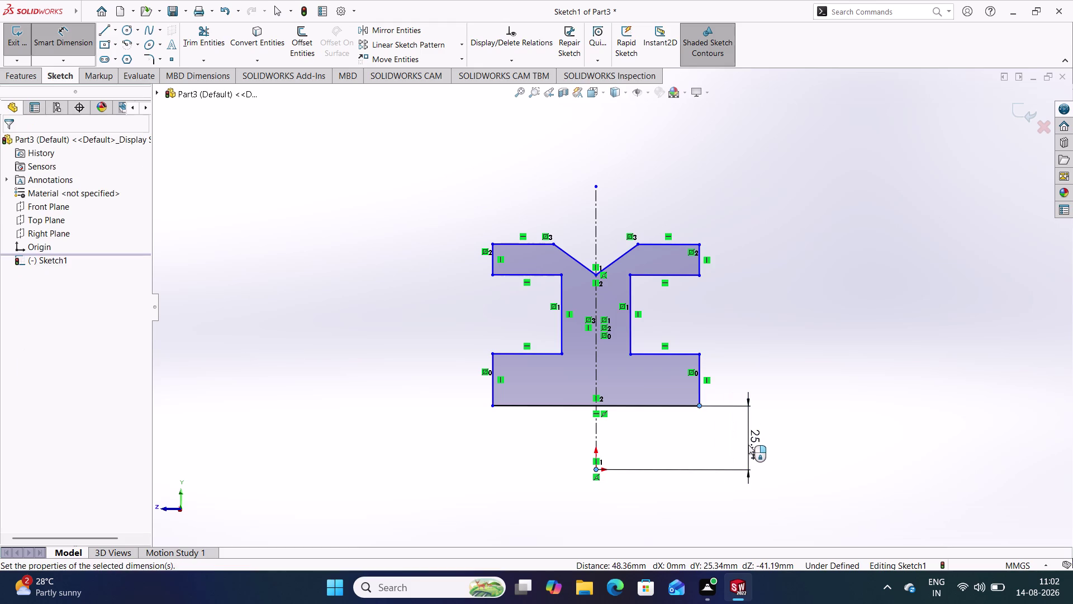
Enter 6.25/2 as the origin-to-bottom-edge distance.
text(6.25)
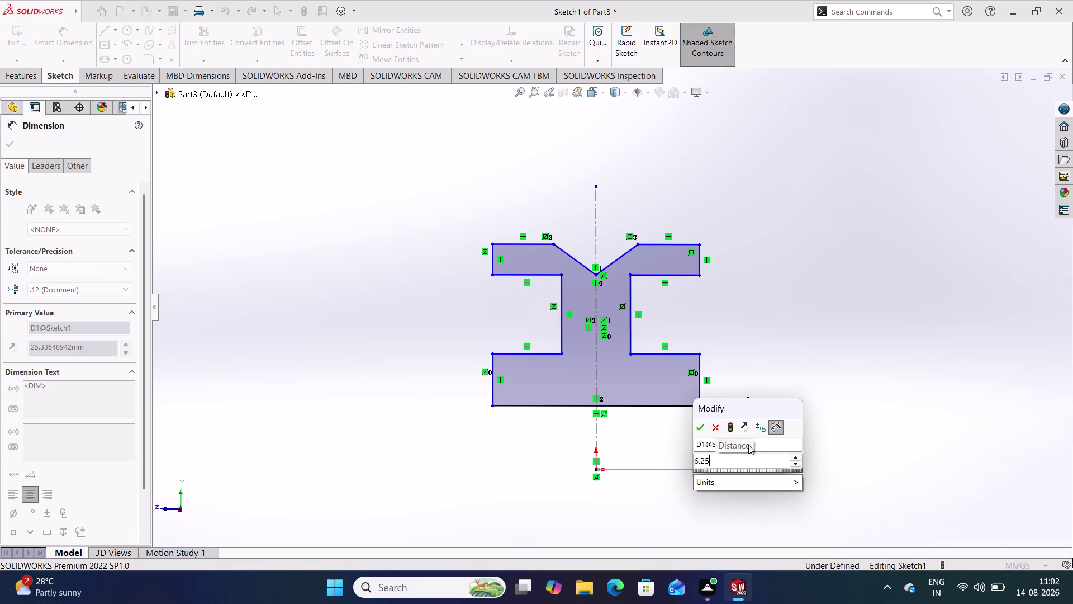
text(\2)
key(Return)
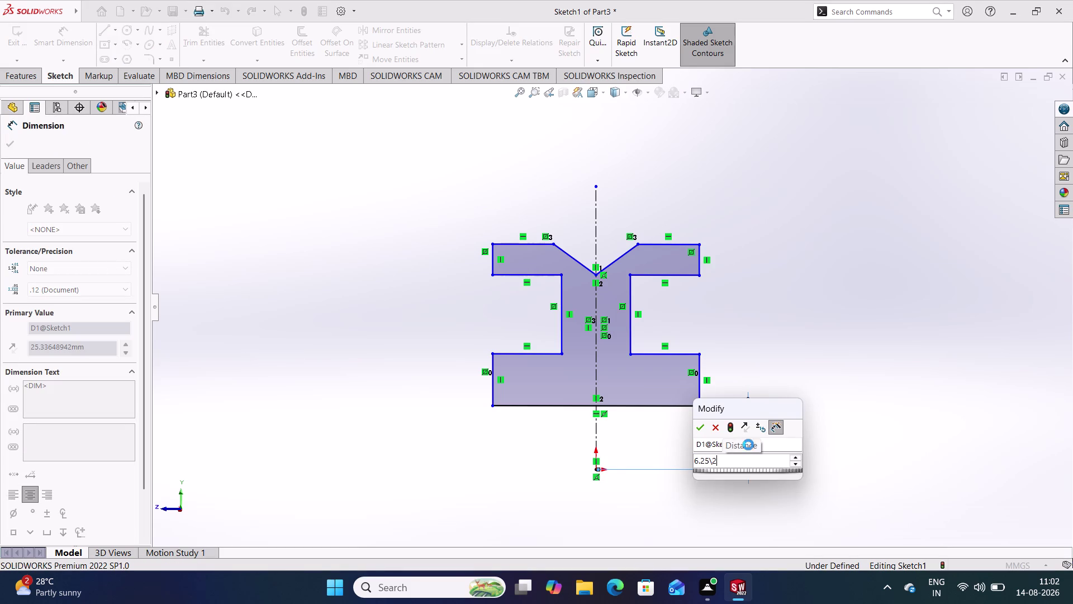
click(804, 435)
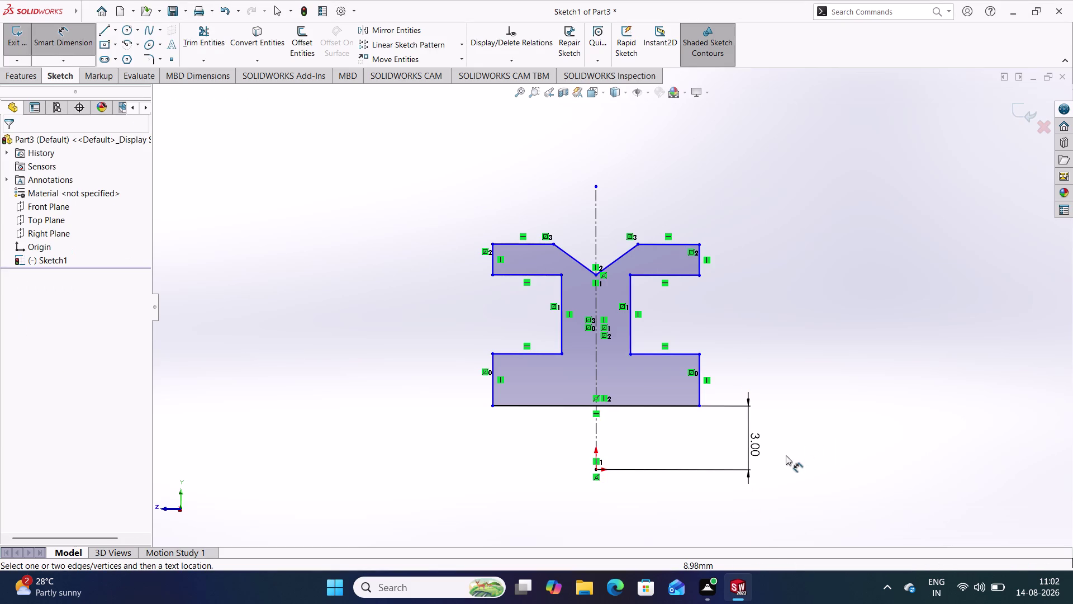
Re-edit the dimension value to 3.125 mm, shown as 3.13.
double_click(753, 447)
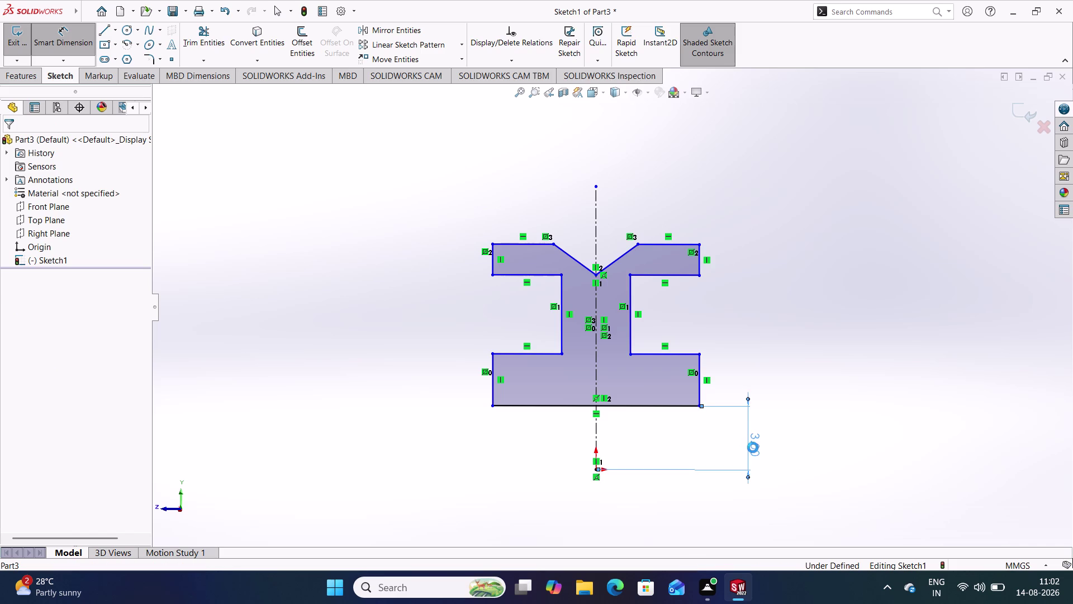
click(737, 461)
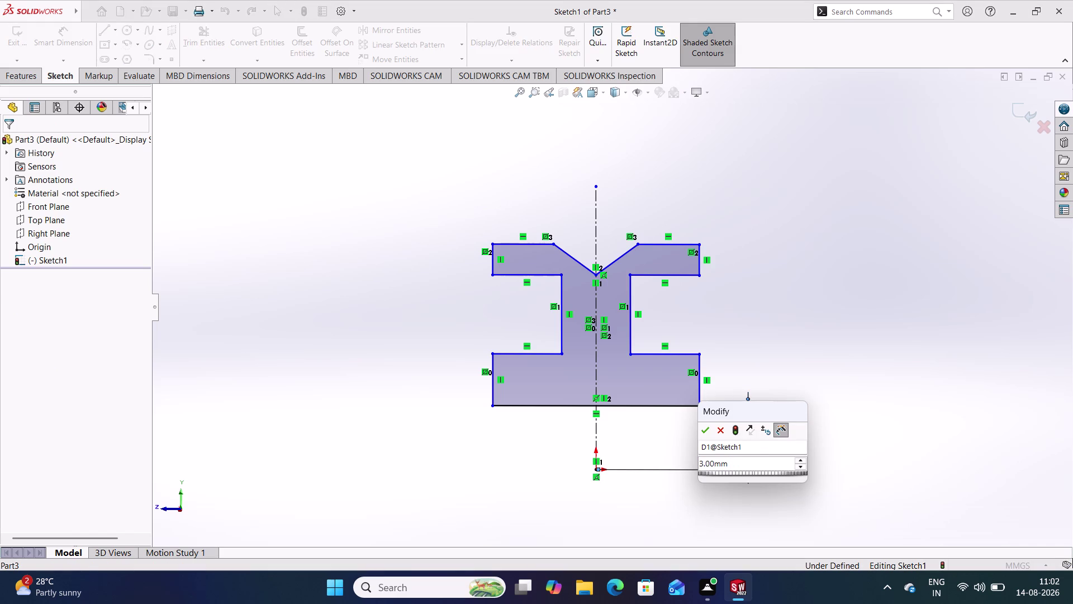
click(714, 462)
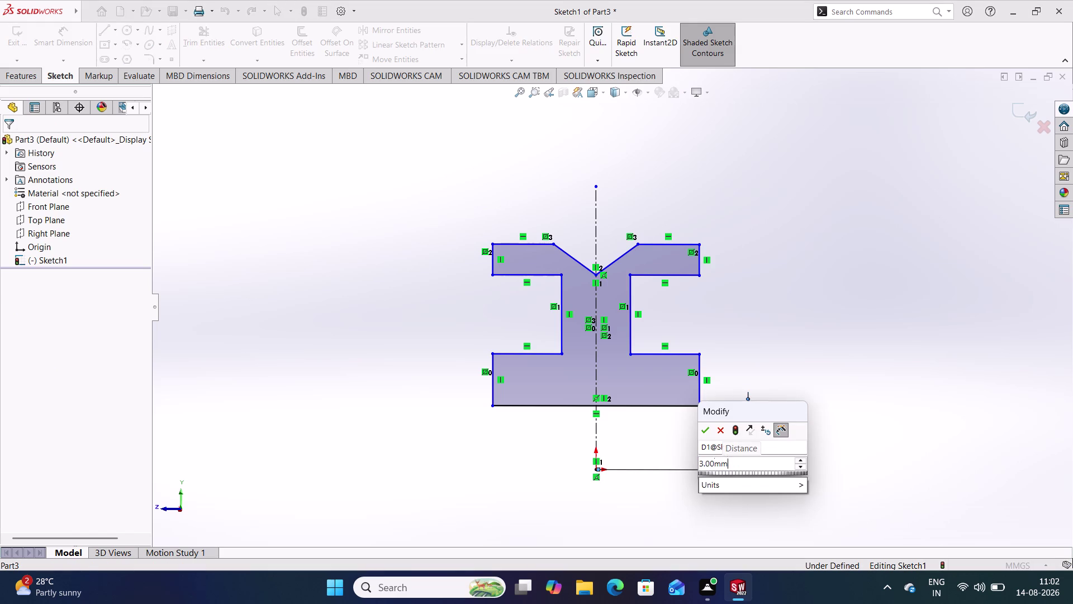
key(BackSpace)
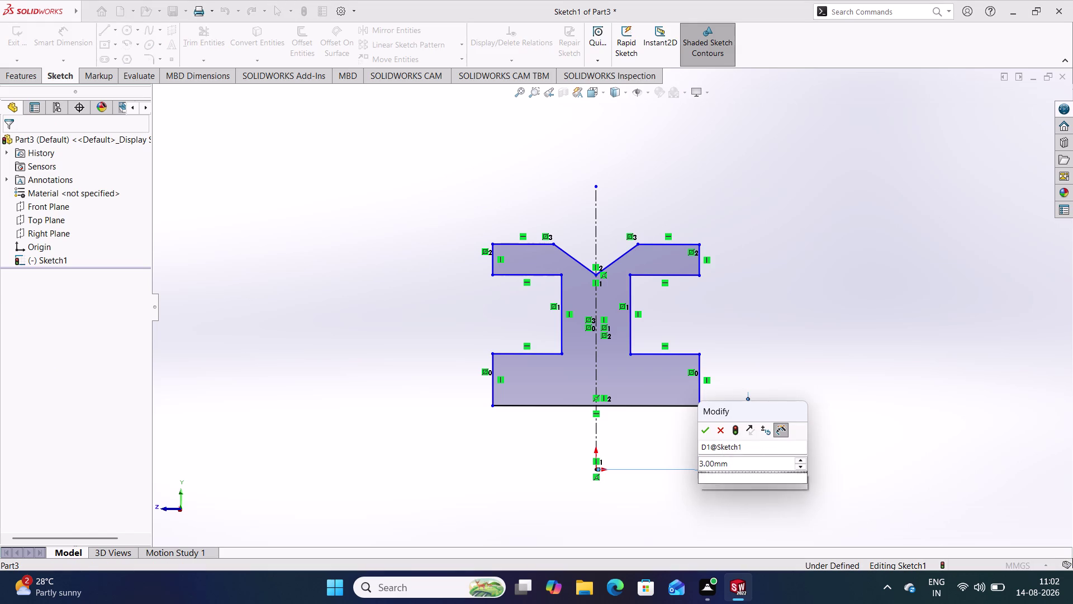
key(BackSpace)
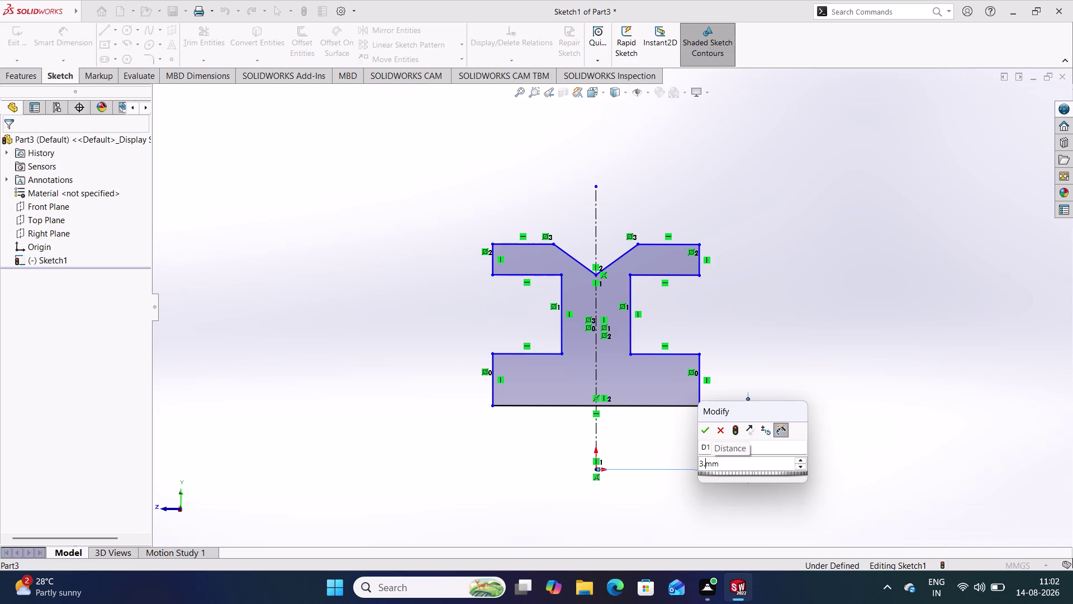
text(125)
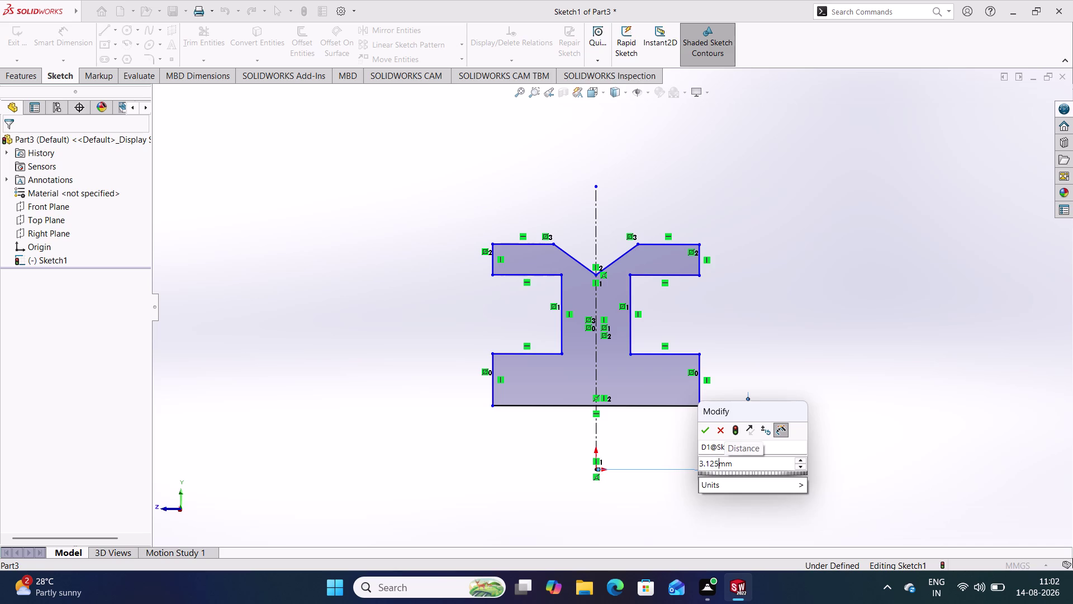
key(Return)
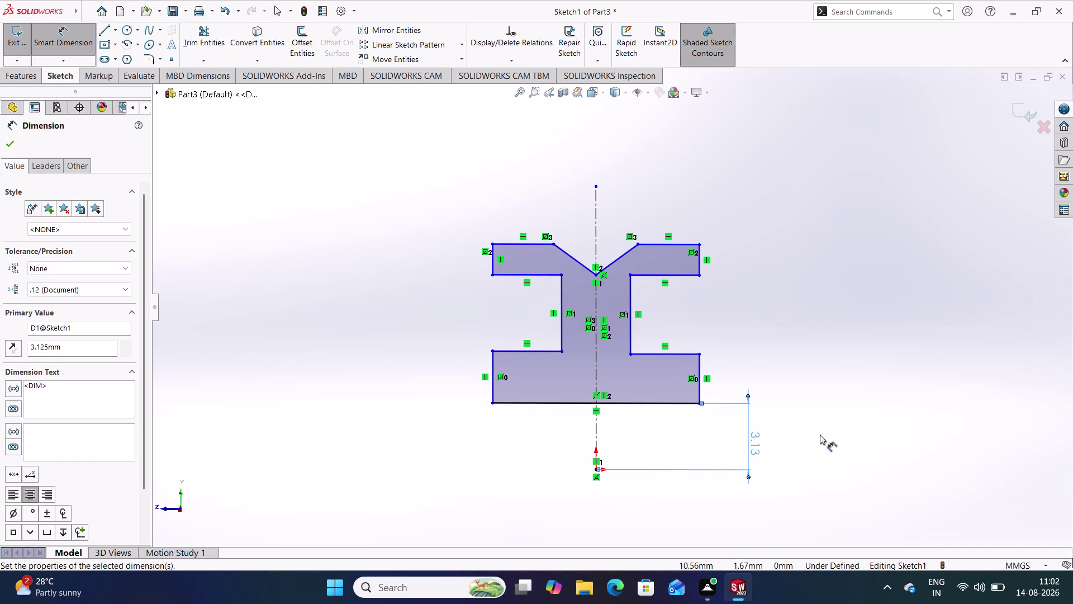
click(820, 434)
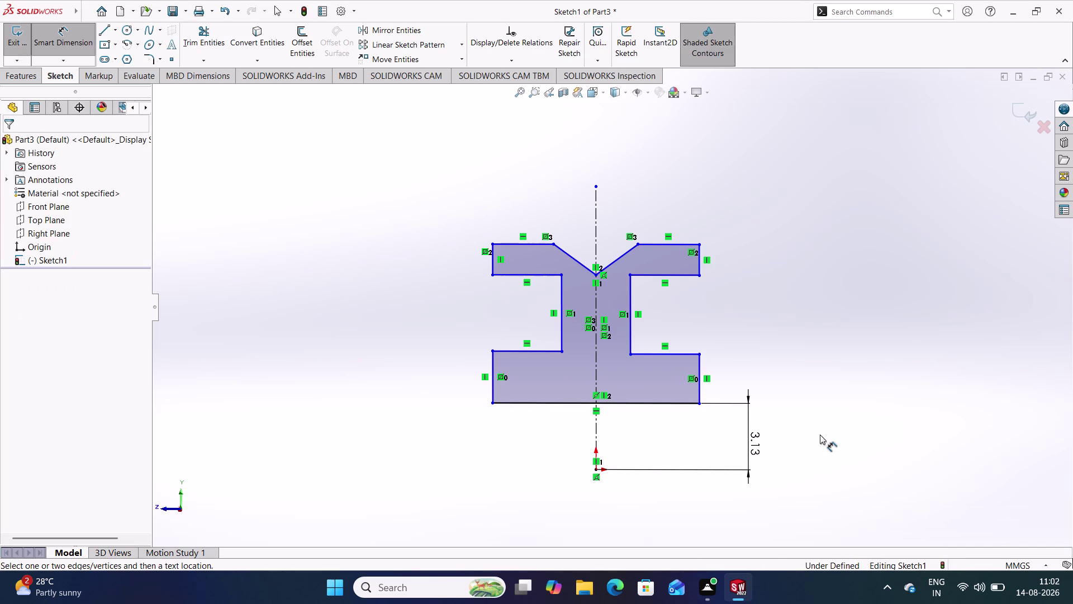